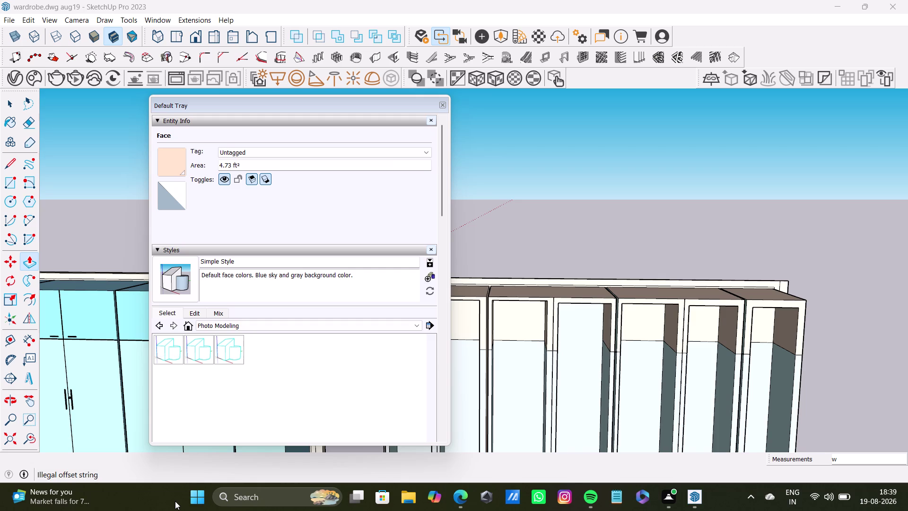
Clear the current face selection so Entity Info shows No Selection.
key(q)
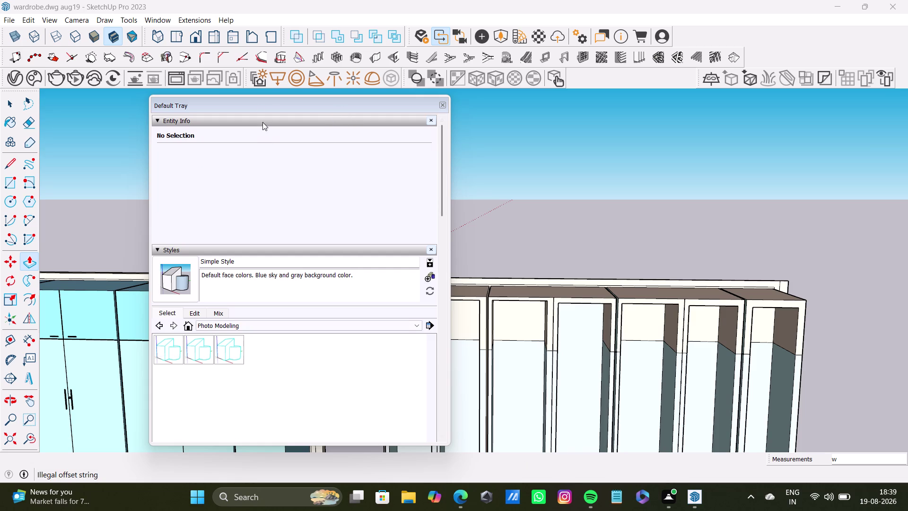
drag(282, 105, 459, 389)
scroll(down, 3)
middle_drag(392, 309, 427, 373)
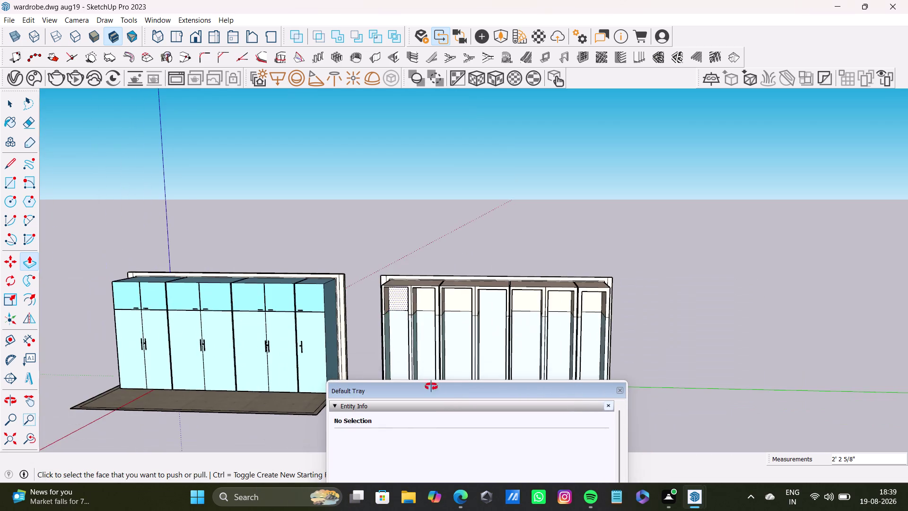
middle_drag(426, 373, 434, 392)
middle_drag(452, 315, 296, 305)
scroll(up, 3)
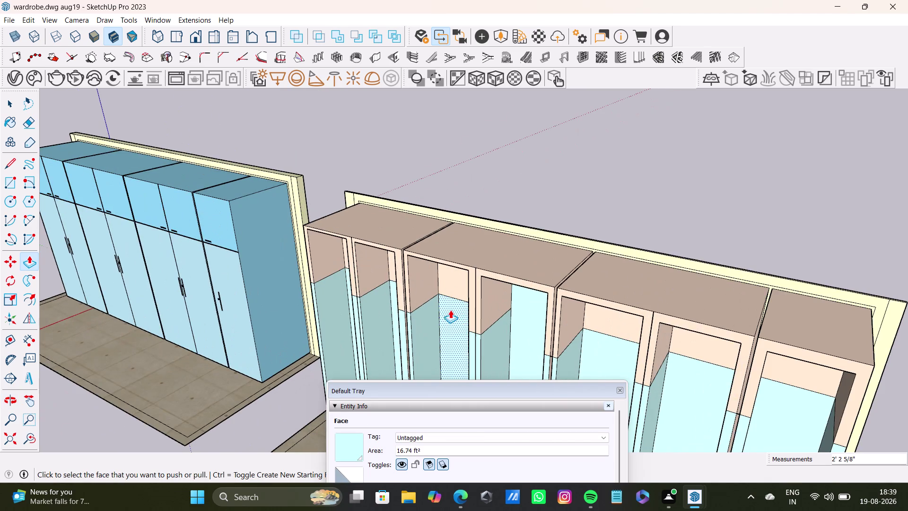
middle_drag(450, 310, 452, 230)
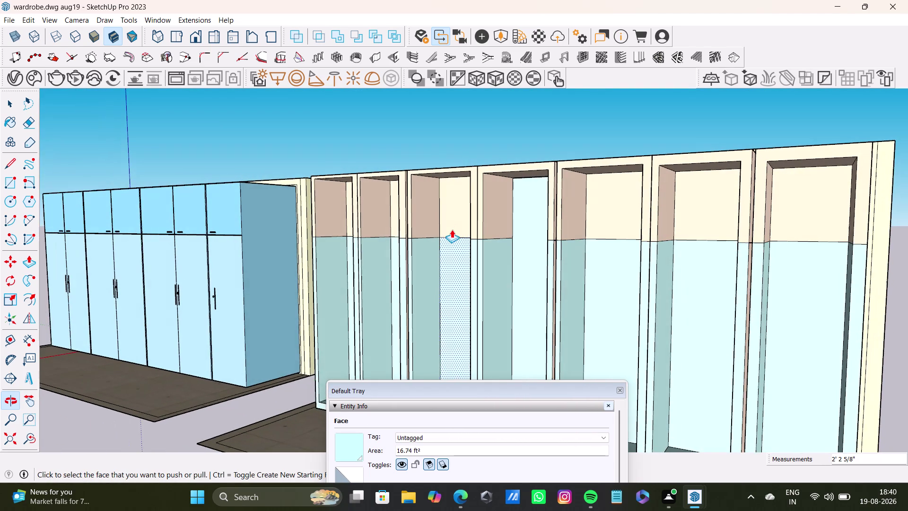
middle_drag(443, 255, 509, 323)
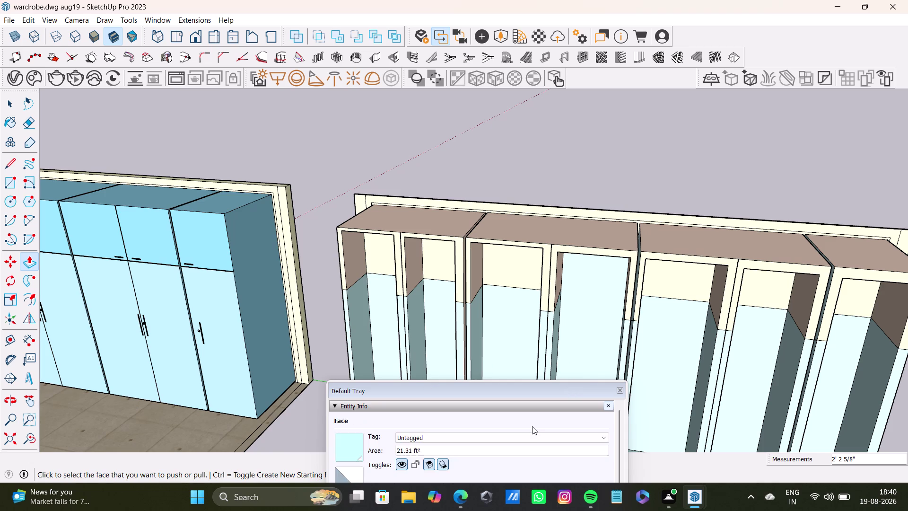
key(space)
Close the Default Tray and orbit out to view both cabinet units.
drag(575, 393, 539, 117)
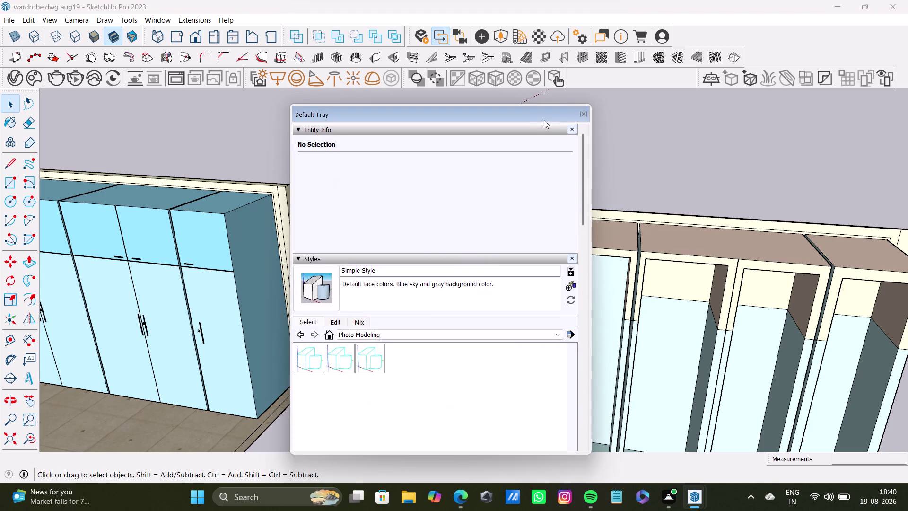
click(587, 114)
scroll(down, 3)
middle_drag(442, 355, 464, 351)
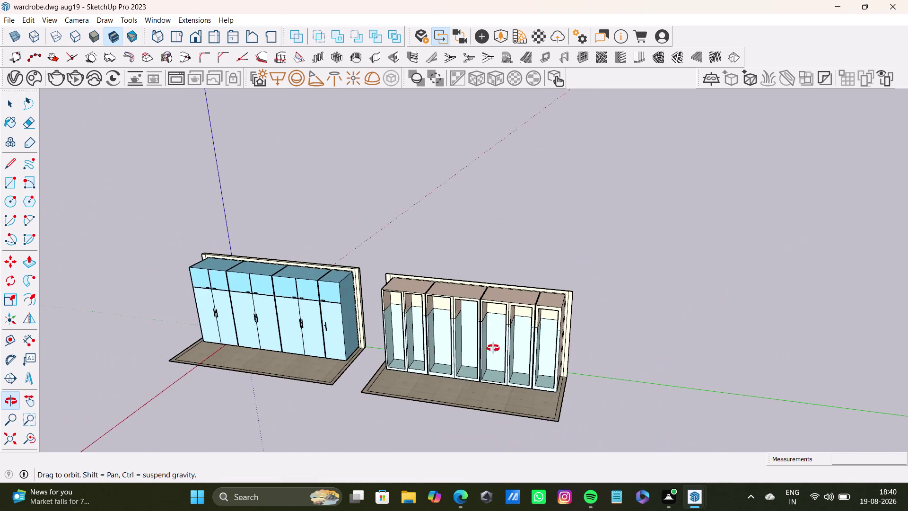
middle_drag(464, 351, 449, 422)
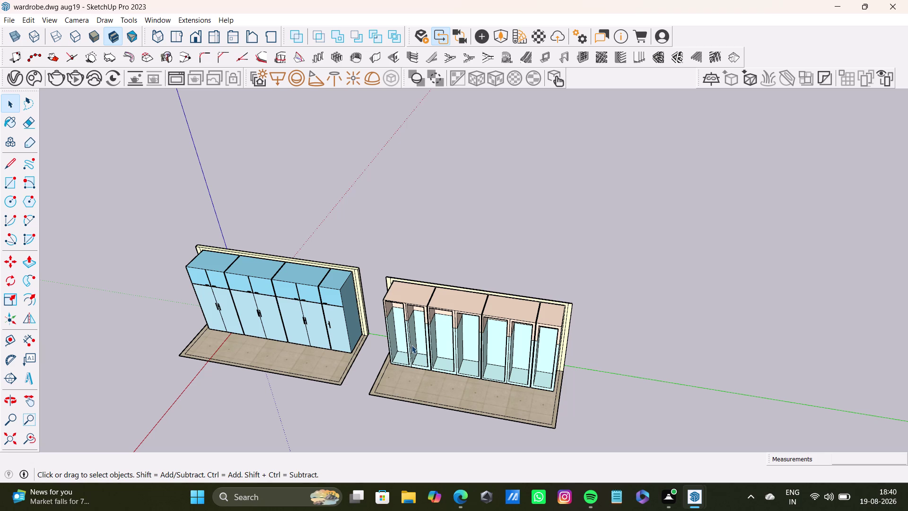
scroll(up, 3)
scroll(up, 3)
Inspect the open shelves from front-level and side views.
middle_drag(435, 347, 477, 241)
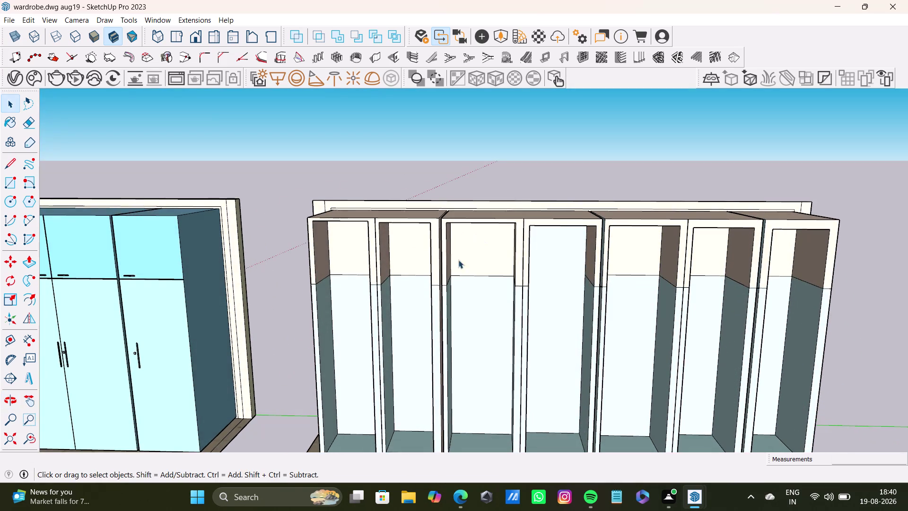
middle_drag(462, 307, 466, 224)
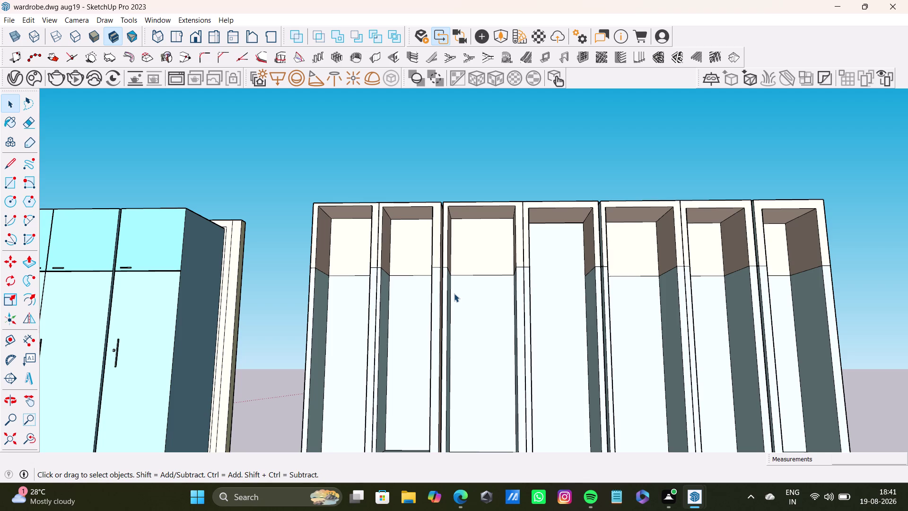
scroll(down, 3)
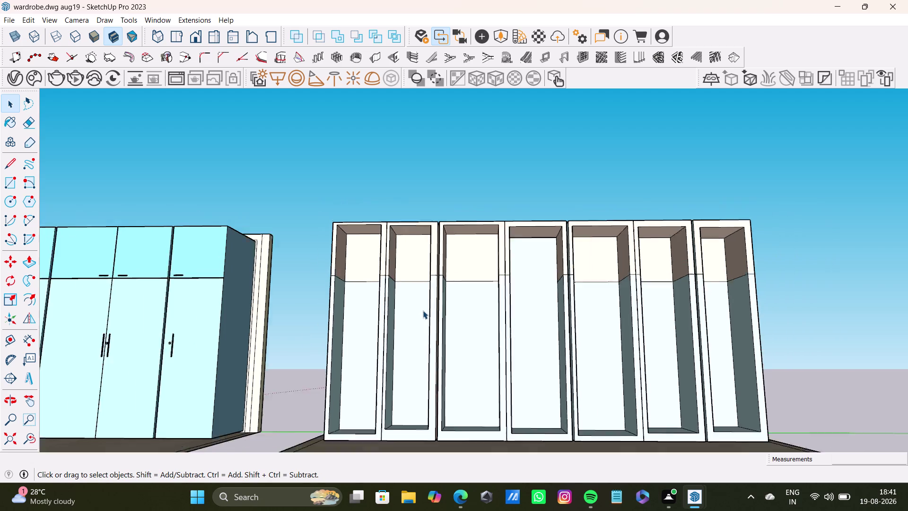
scroll(down, 3)
middle_drag(423, 310, 388, 429)
scroll(up, 3)
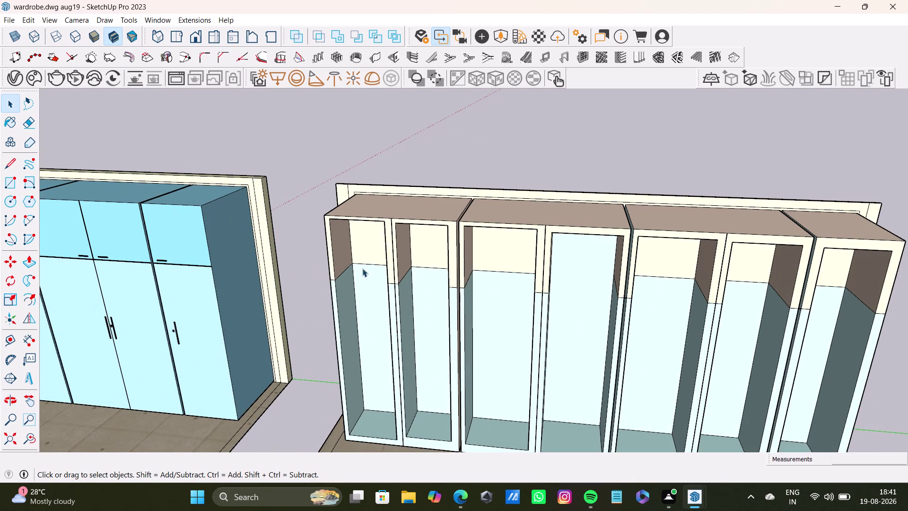
middle_drag(406, 302, 396, 233)
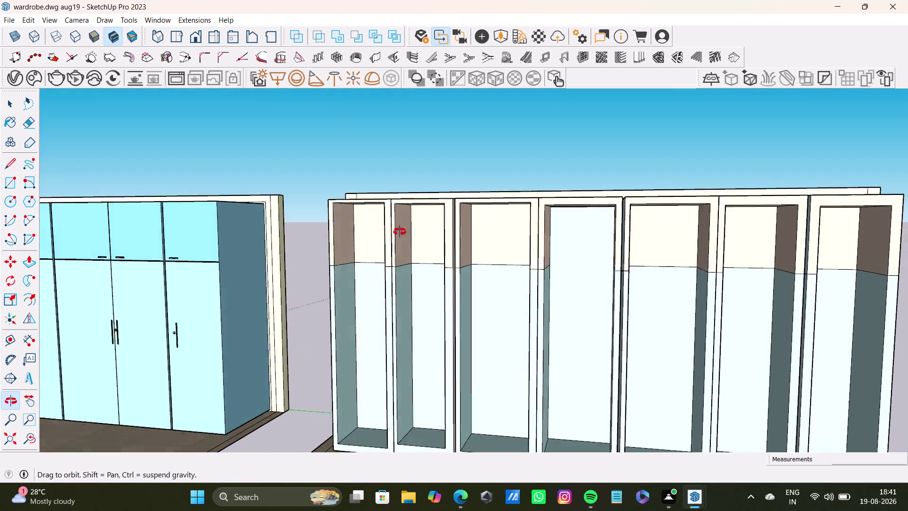
middle_drag(396, 233, 421, 233)
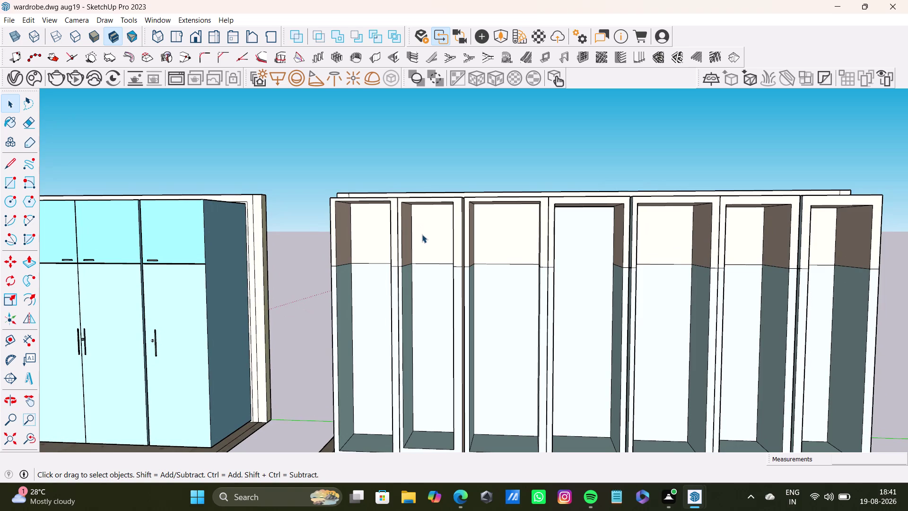
scroll(down, 3)
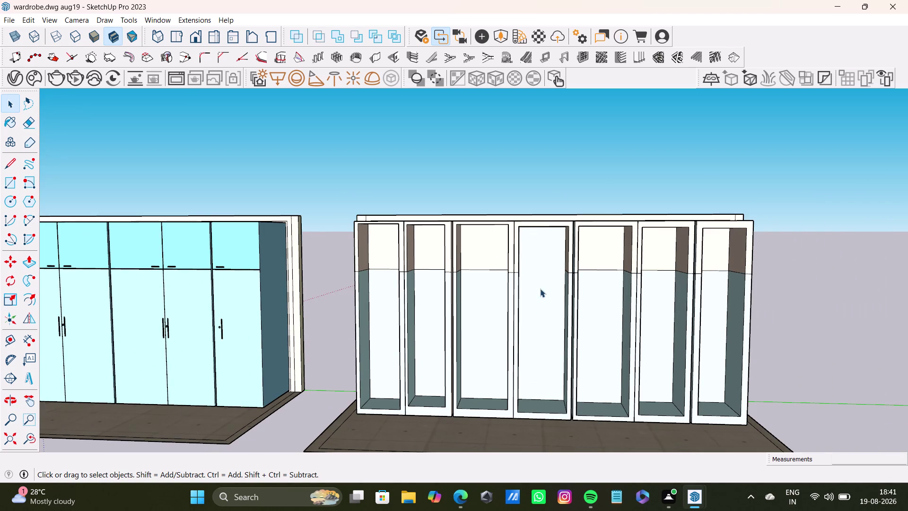
Orbit to an angled view of both units and switch to painting materials.
middle_drag(542, 288, 583, 365)
scroll(down, 3)
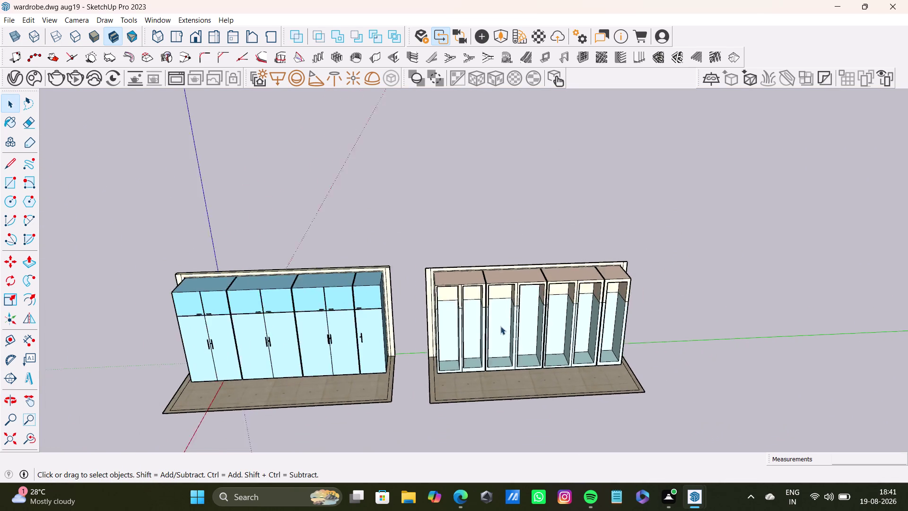
scroll(up, 3)
middle_drag(473, 306, 424, 322)
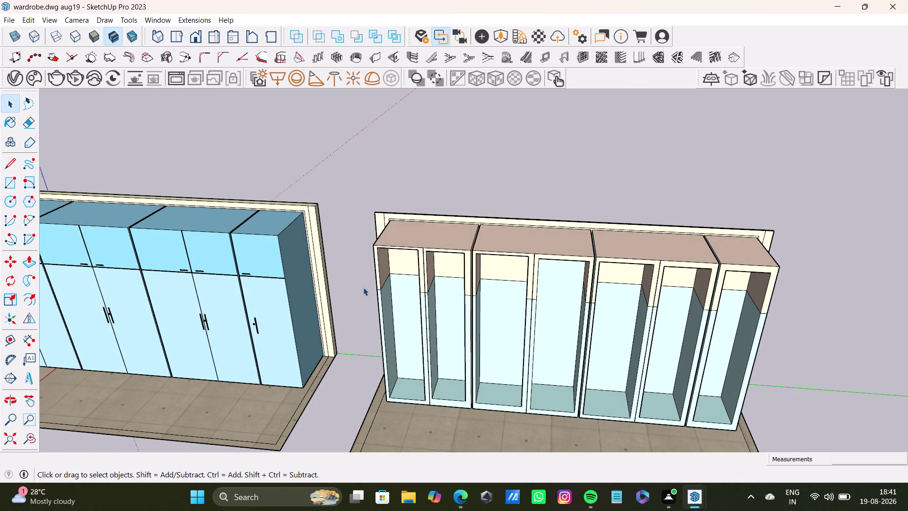
click(12, 122)
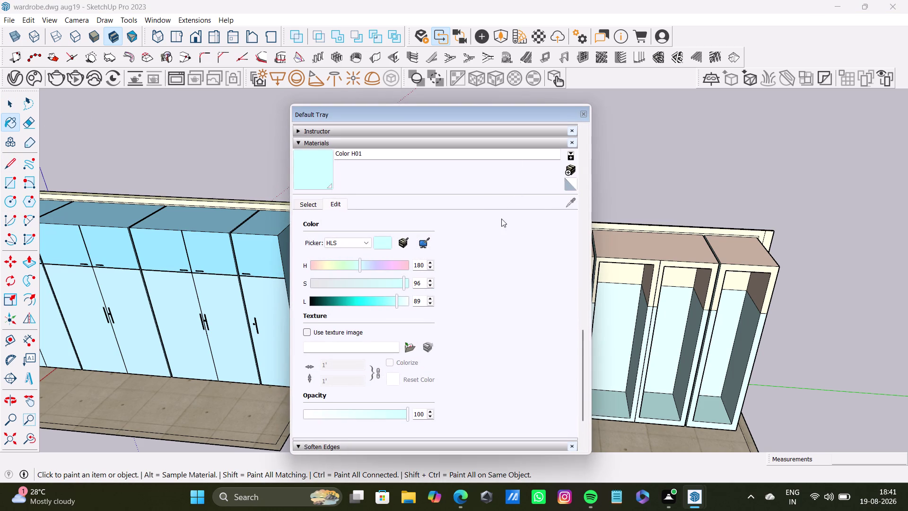
Zoom around the model, then close the Materials and settings tray.
scroll(down, 3)
scroll(down, 3)
scroll(up, 3)
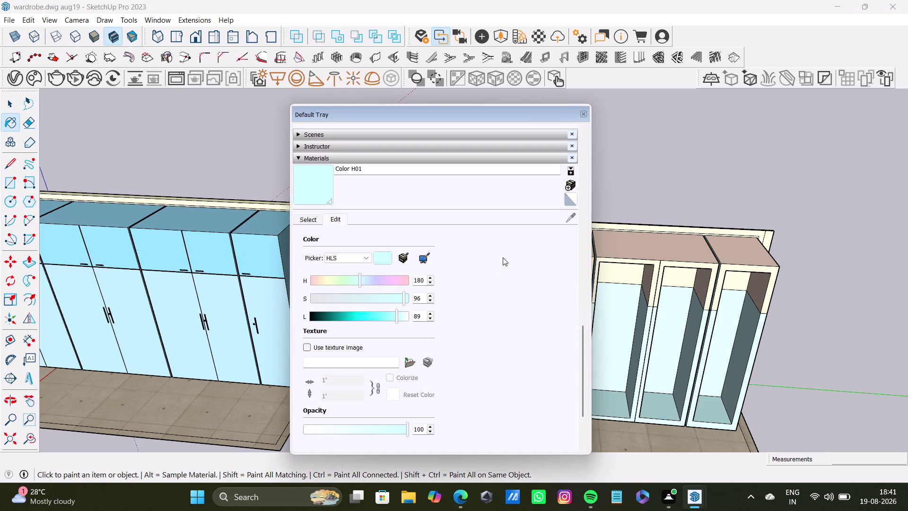
scroll(up, 3)
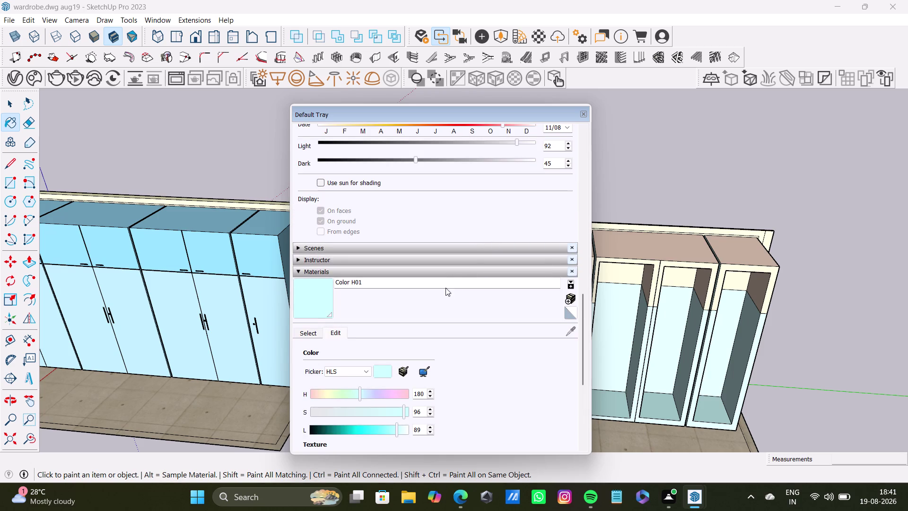
click(458, 271)
scroll(down, 3)
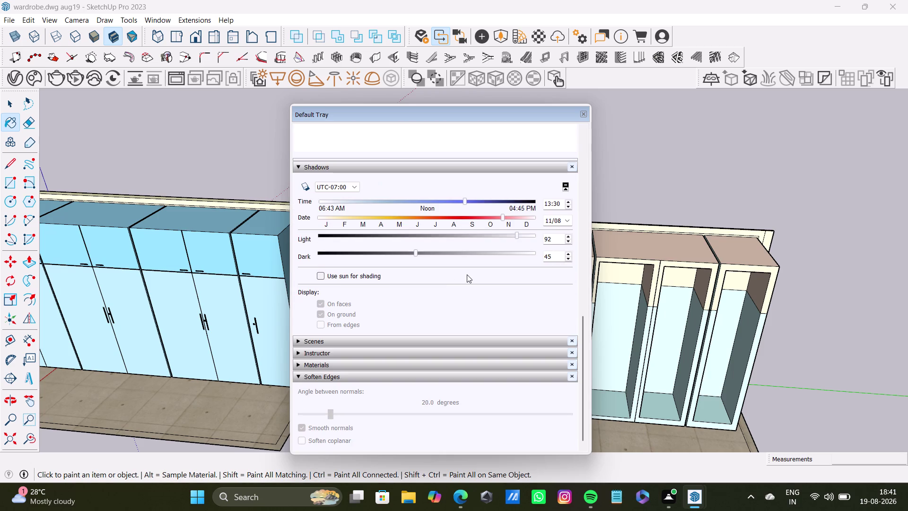
scroll(up, 3)
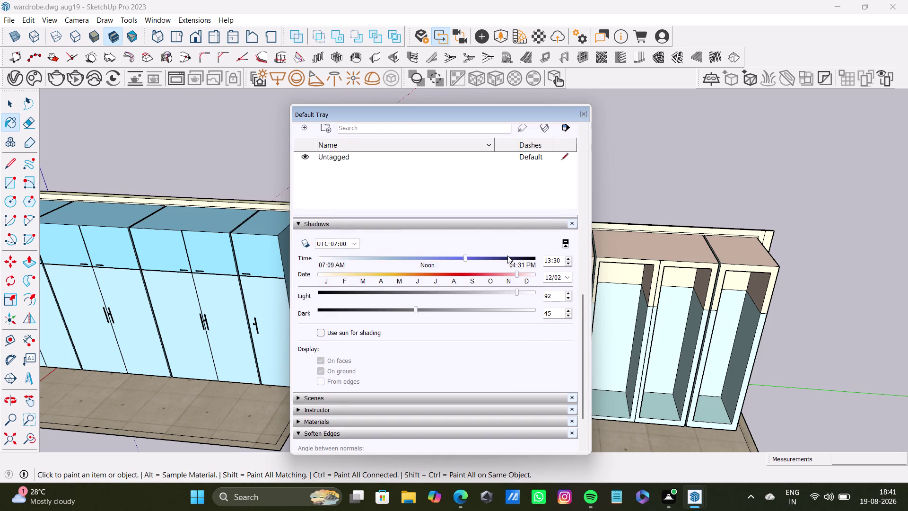
scroll(down, 3)
scroll(up, 3)
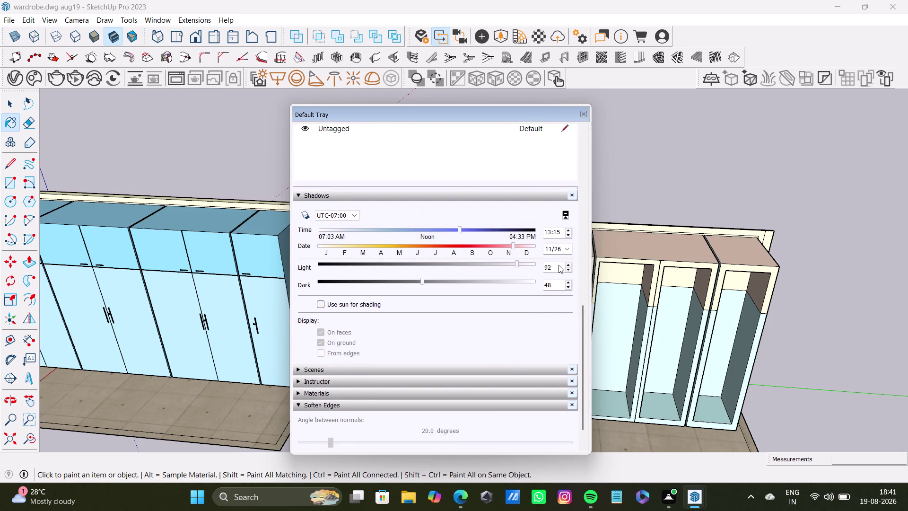
scroll(up, 3)
drag(584, 315, 586, 201)
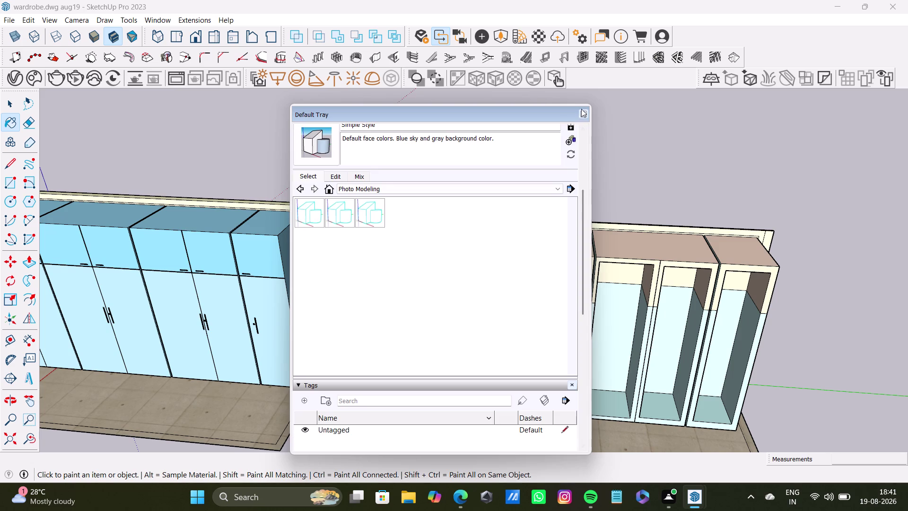
click(585, 114)
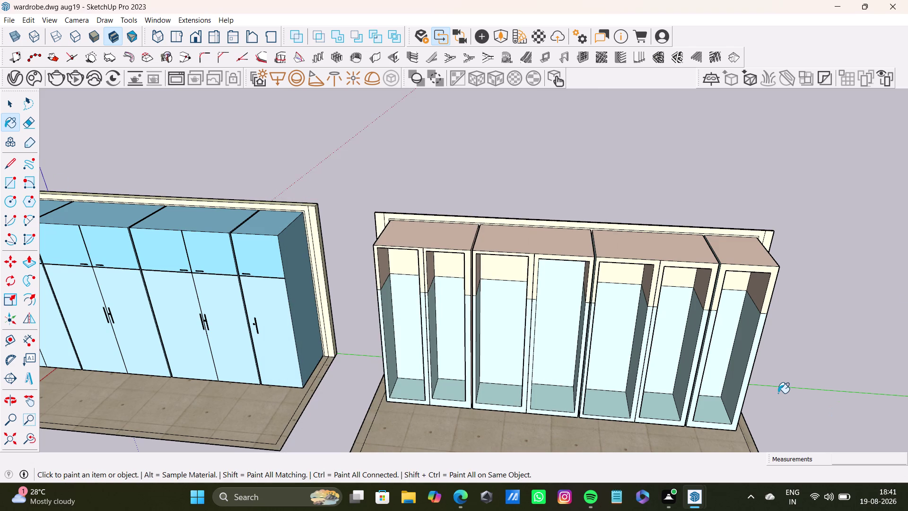
Reopen Materials and pick the 0096_SkyBlue swatch from the Colors library.
click(7, 124)
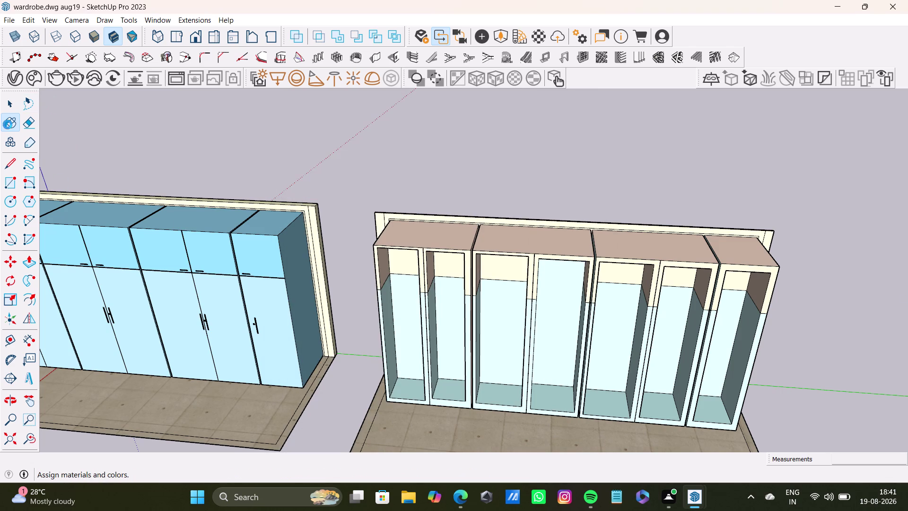
scroll(down, 3)
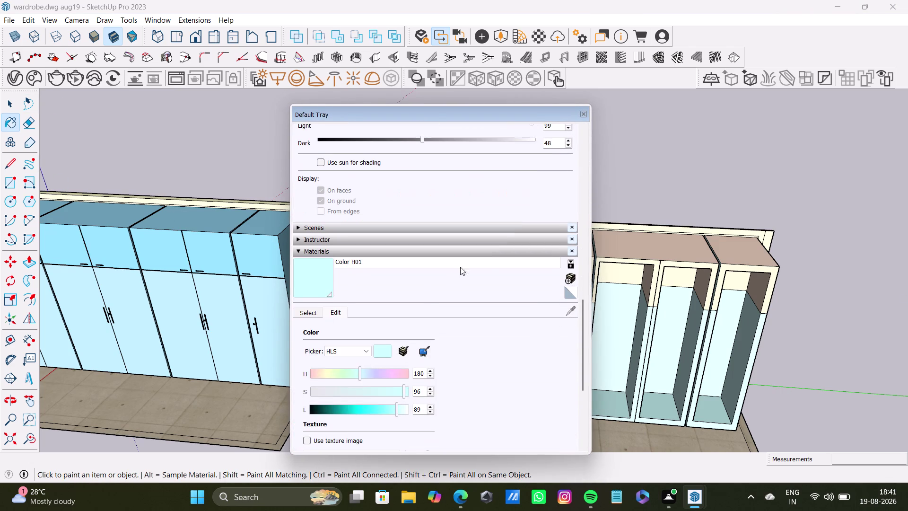
click(542, 264)
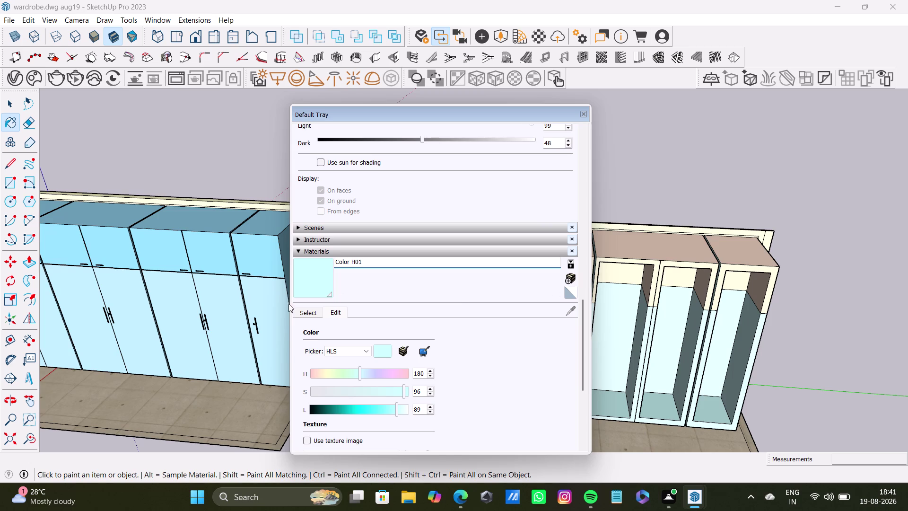
click(311, 316)
click(570, 315)
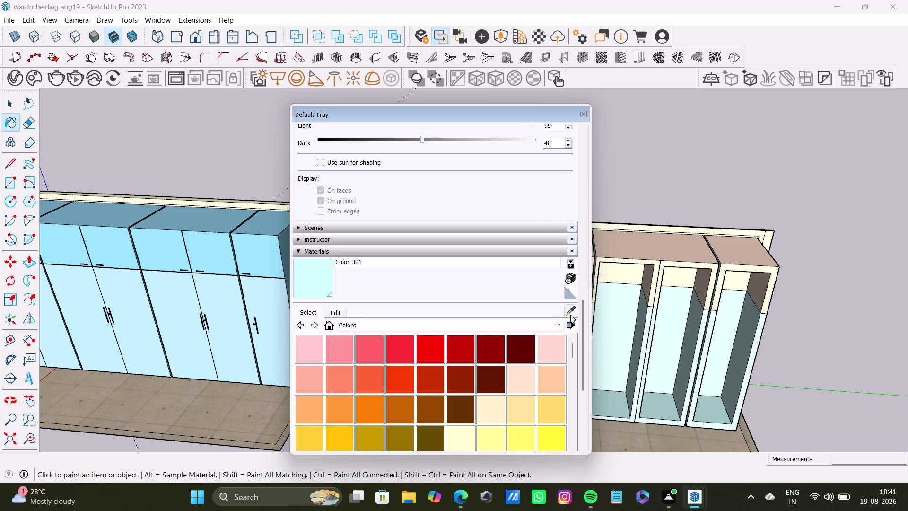
click(260, 241)
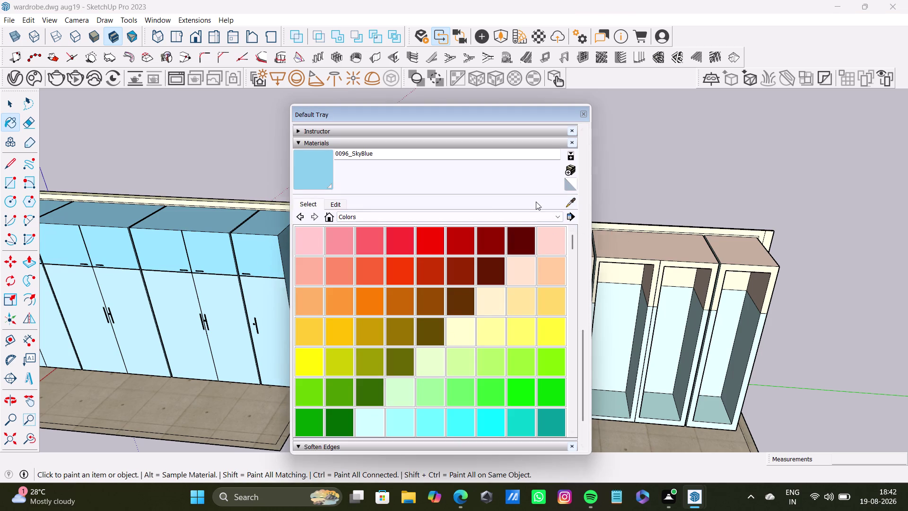
Paint the first shelf-unit faces and an inner face 0096_SkyBlue.
key(space)
click(317, 171)
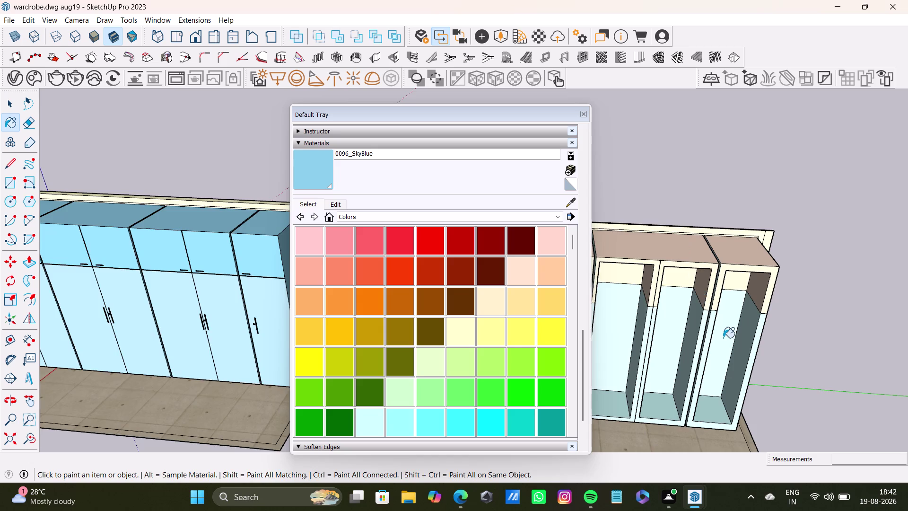
scroll(down, 3)
middle_drag(690, 302, 644, 267)
click(667, 265)
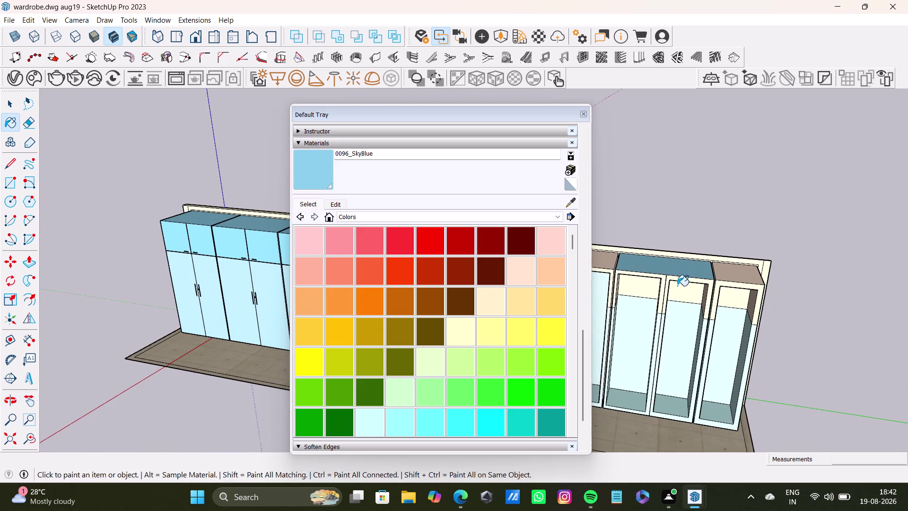
click(679, 287)
middle_drag(696, 281, 709, 209)
scroll(up, 3)
middle_drag(651, 255, 717, 362)
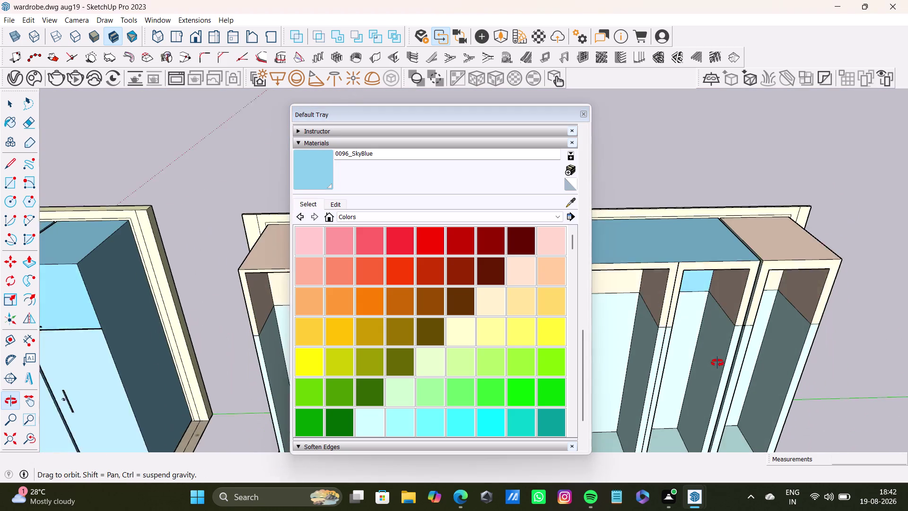
middle_drag(718, 363, 712, 359)
scroll(up, 3)
click(756, 273)
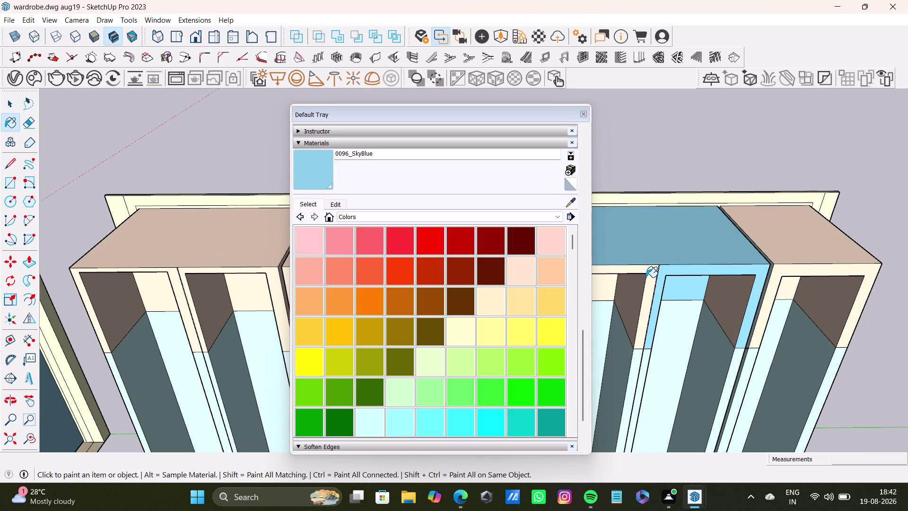
click(646, 277)
click(652, 290)
click(637, 294)
Paint the tan unit tops and adjacent tan faces sky blue.
scroll(down, 3)
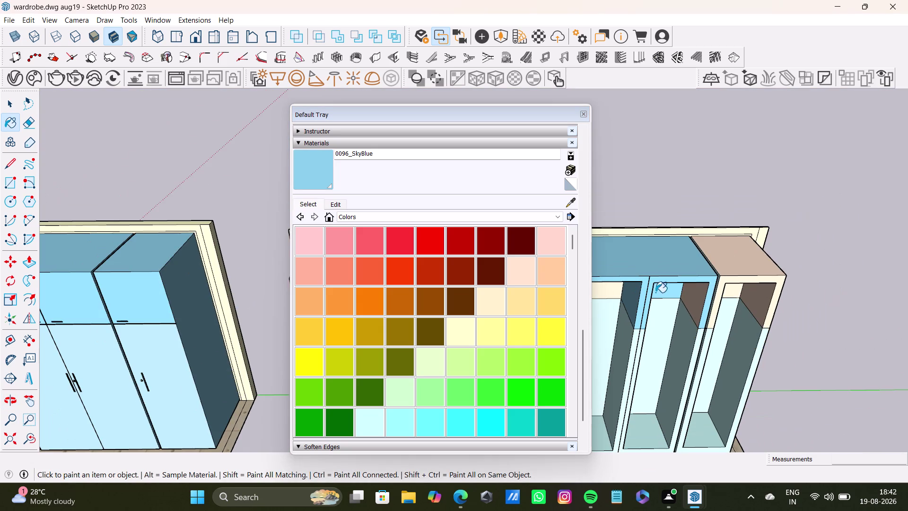
click(702, 301)
click(723, 260)
click(757, 299)
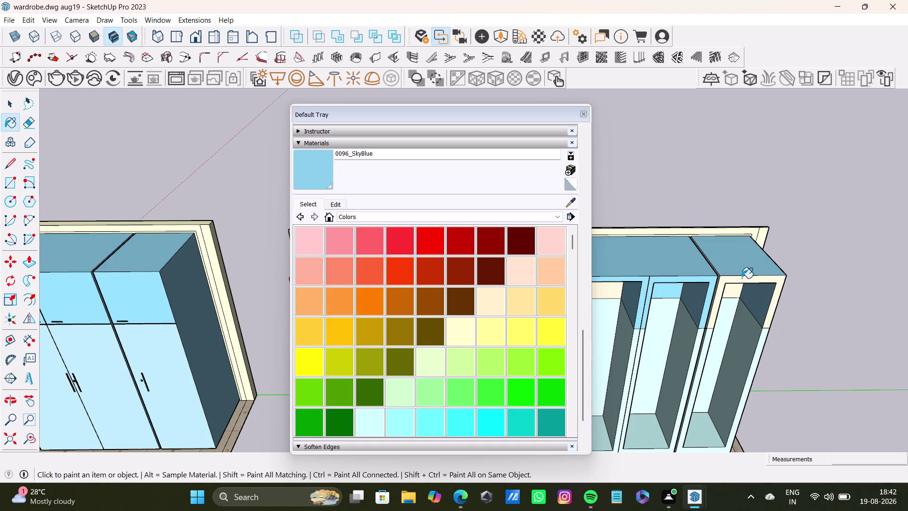
click(744, 280)
click(730, 293)
Paint the tan back panels of the shelf compartments sky blue.
middle_drag(740, 304, 562, 182)
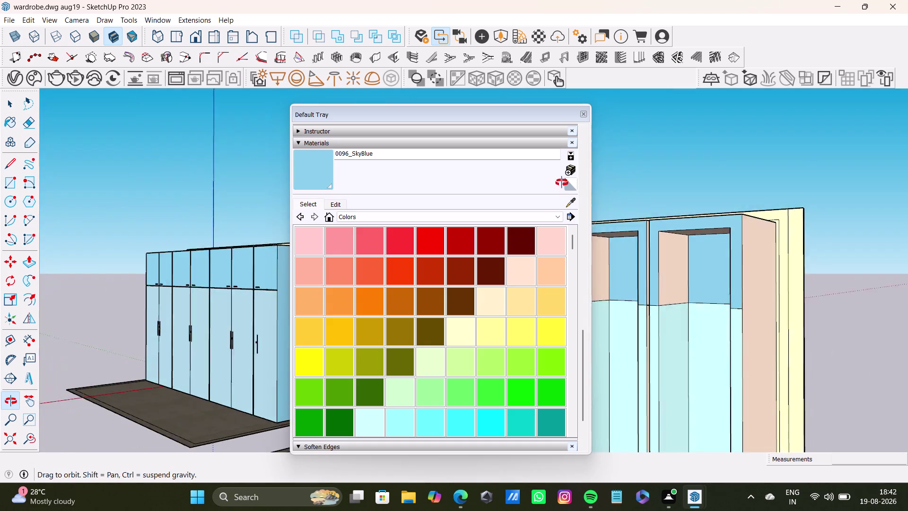
middle_drag(562, 182, 562, 193)
click(661, 277)
click(745, 283)
scroll(down, 3)
middle_drag(669, 316, 825, 315)
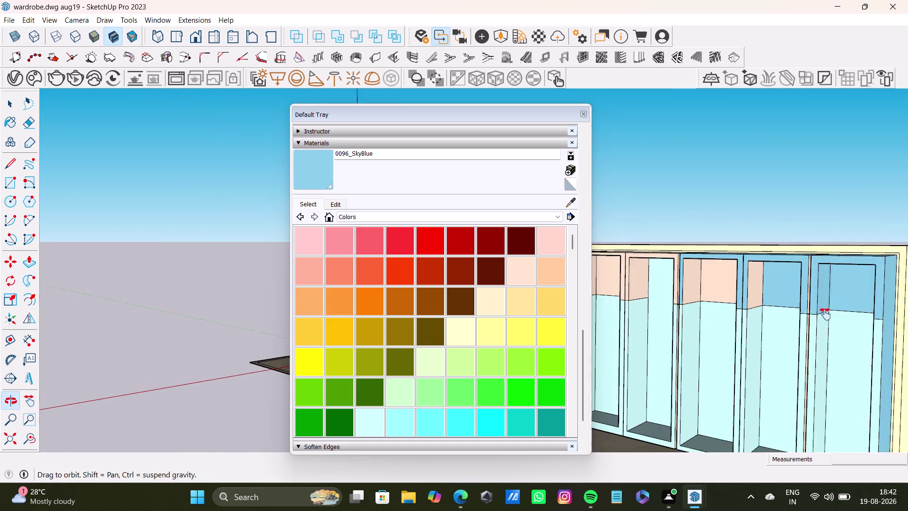
middle_drag(825, 315, 825, 314)
scroll(up, 3)
click(767, 283)
scroll(up, 3)
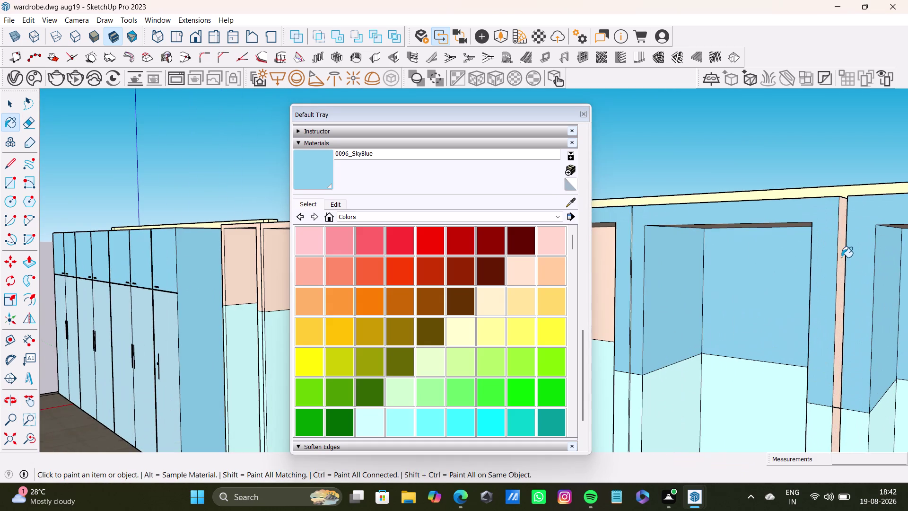
click(842, 258)
scroll(down, 3)
middle_drag(646, 316, 753, 311)
scroll(up, 3)
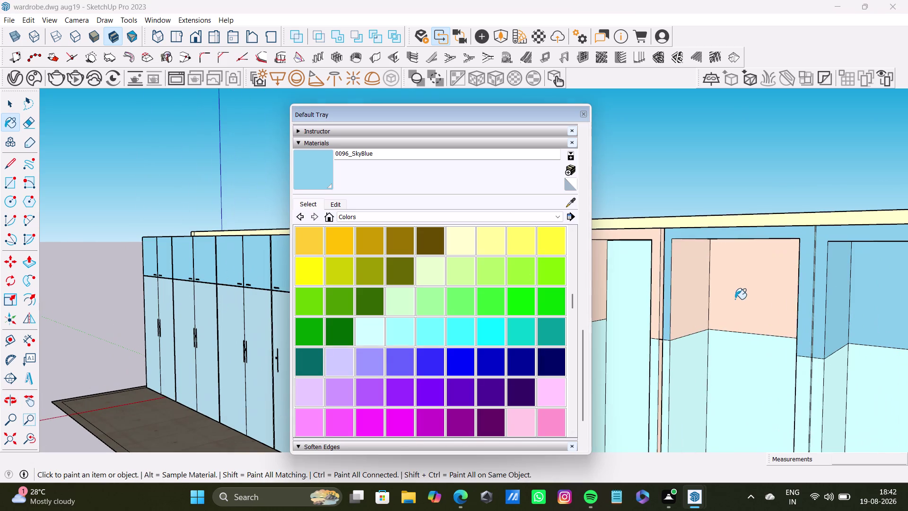
click(745, 294)
click(699, 284)
Paint the inner side faces, including a brown one, sky blue.
middle_drag(664, 312, 797, 377)
scroll(up, 3)
middle_drag(696, 296, 870, 322)
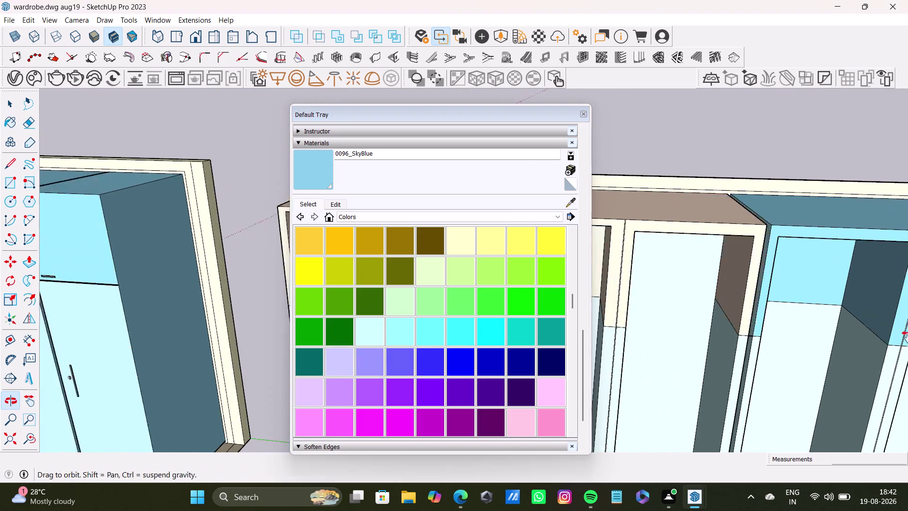
middle_drag(870, 323, 907, 338)
click(834, 248)
click(750, 278)
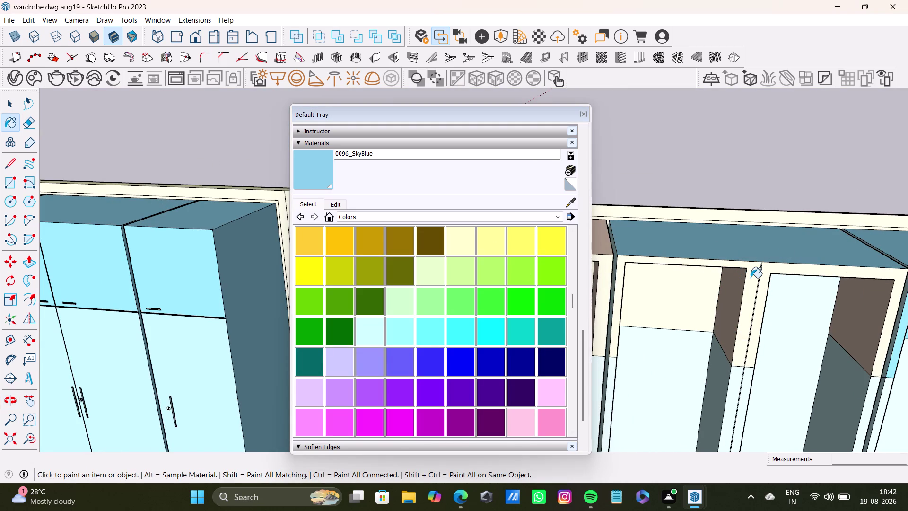
click(769, 275)
click(709, 307)
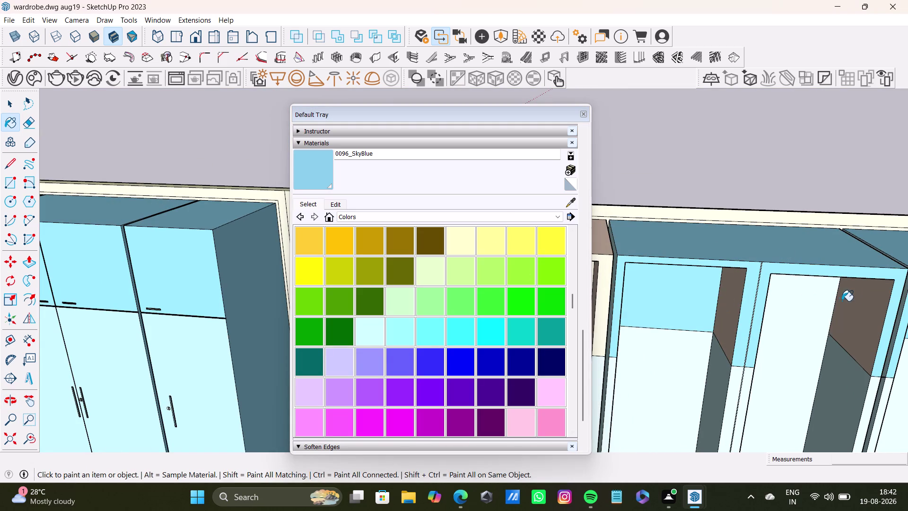
click(855, 303)
Paint all remaining matching faces of the open-shelf units sky blue.
scroll(down, 3)
middle_drag(816, 317, 706, 271)
scroll(down, 3)
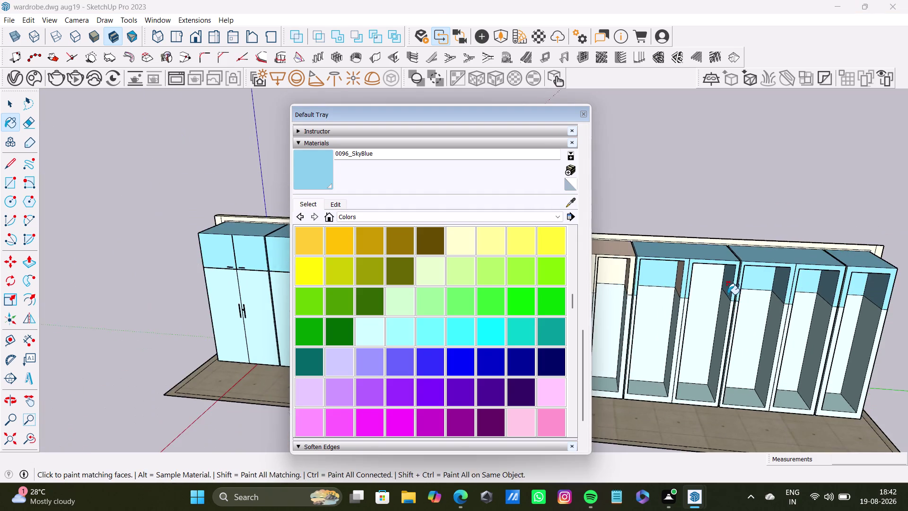
middle_drag(728, 294, 780, 285)
scroll(up, 3)
middle_drag(675, 271, 738, 271)
click(739, 266)
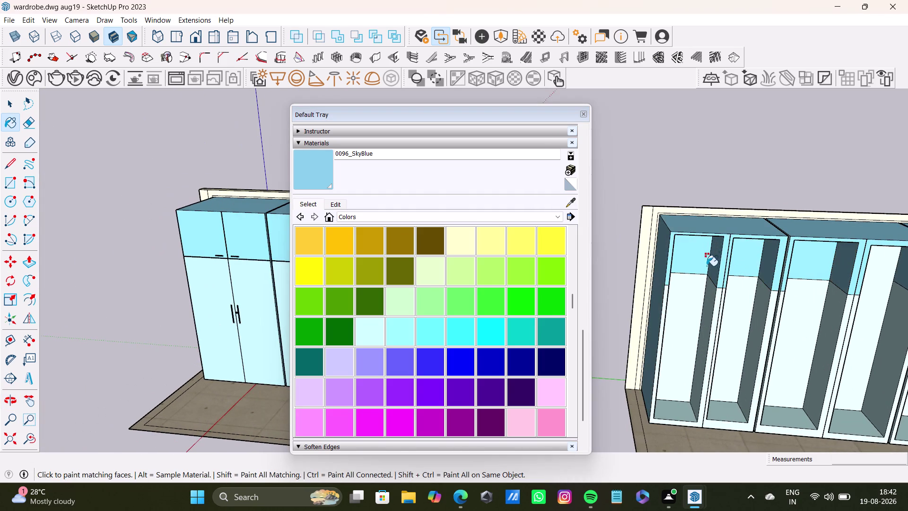
Orbit around the layout to check the painted units, then return to Select.
scroll(down, 3)
middle_drag(827, 302, 694, 299)
scroll(up, 3)
middle_drag(661, 260, 678, 182)
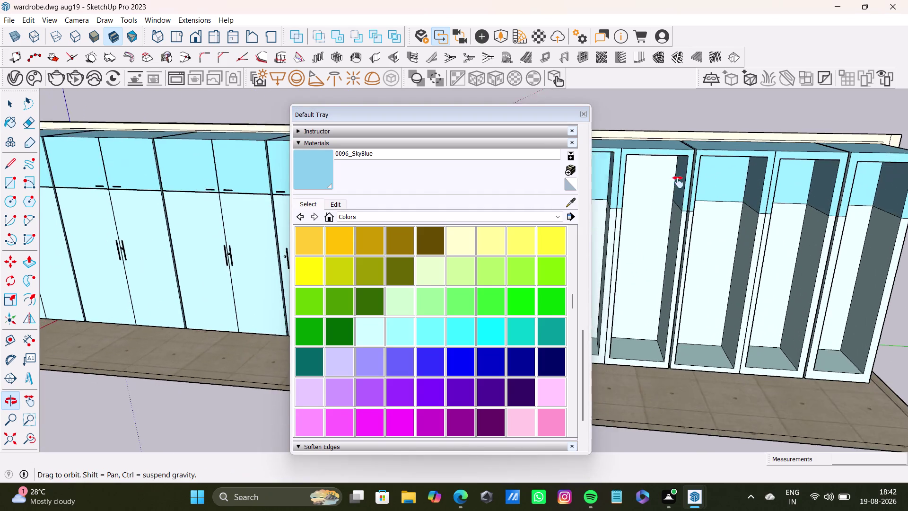
middle_drag(679, 182, 644, 88)
middle_drag(663, 145, 681, 203)
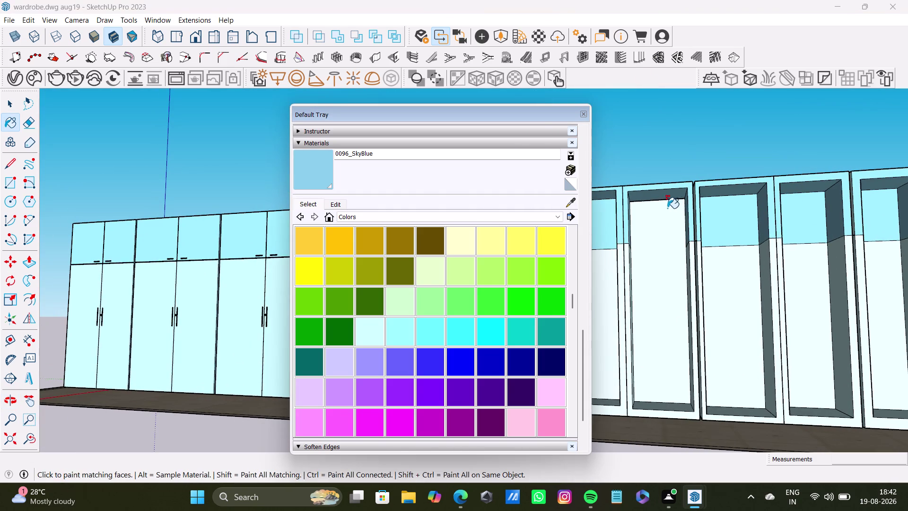
drag(530, 118, 584, 469)
scroll(down, 3)
middle_drag(575, 329, 662, 373)
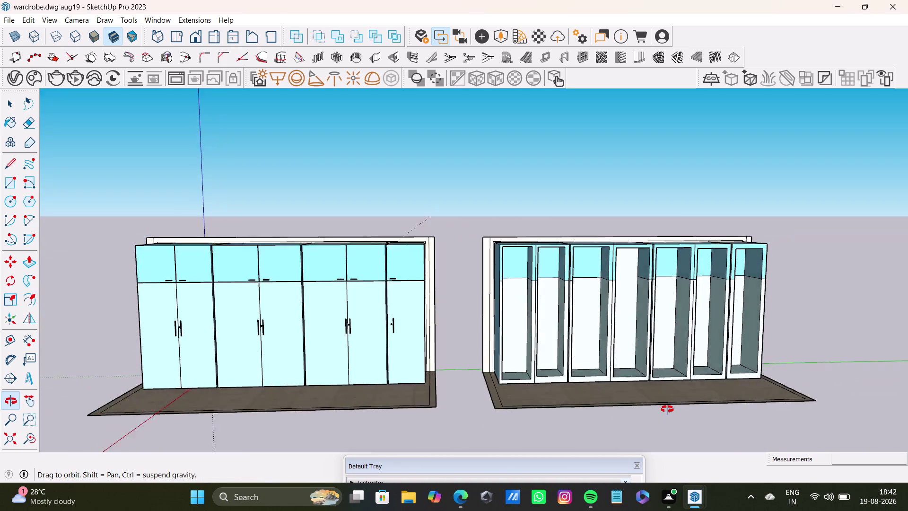
middle_drag(662, 372, 669, 448)
scroll(up, 3)
key(space)
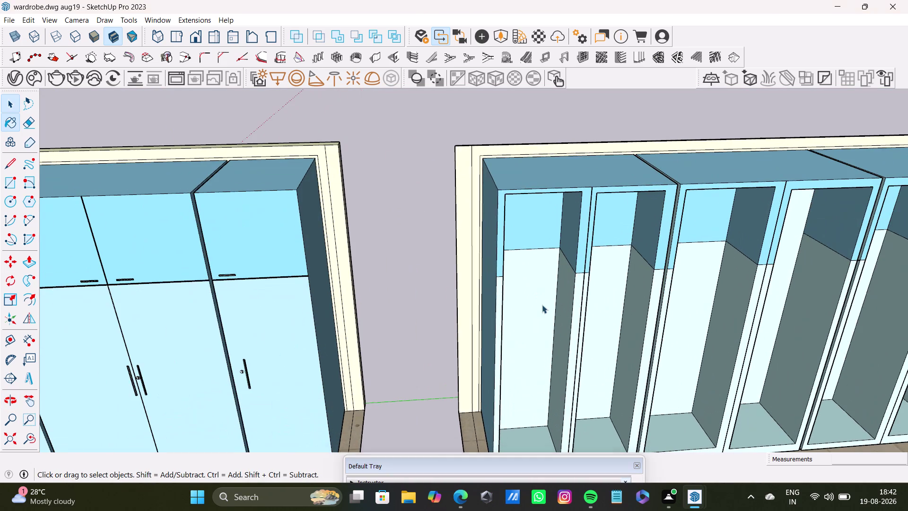
Push/pull the partition panel's face, orbiting in to see inside the open-shelf unit.
key(p)
middle_drag(619, 307, 603, 302)
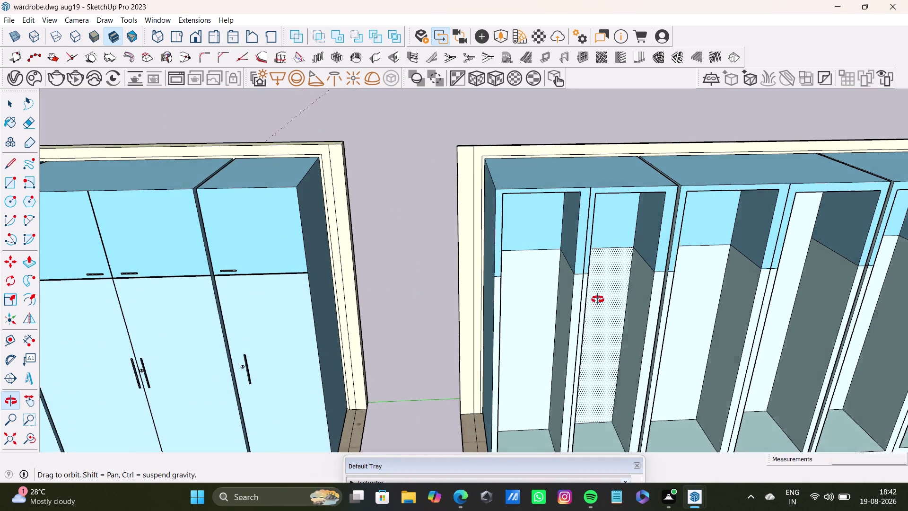
middle_drag(603, 301, 494, 278)
drag(563, 271, 554, 268)
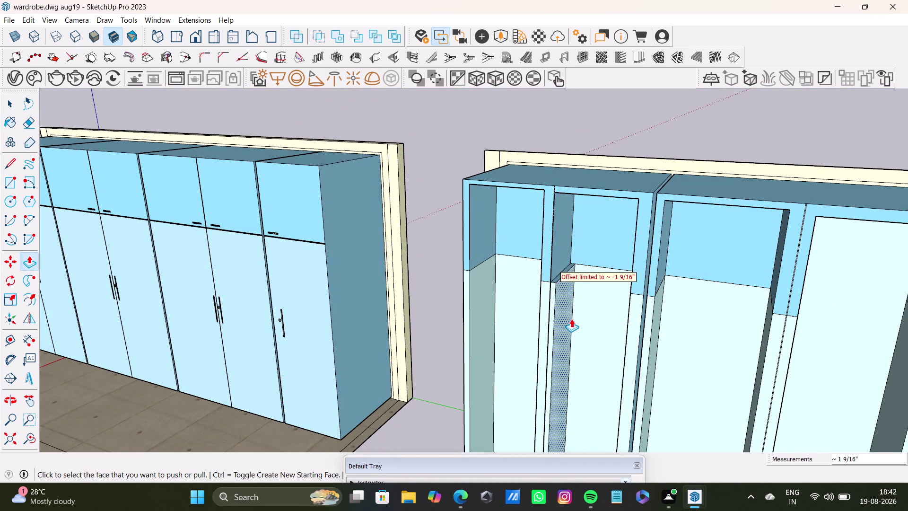
drag(571, 319, 533, 313)
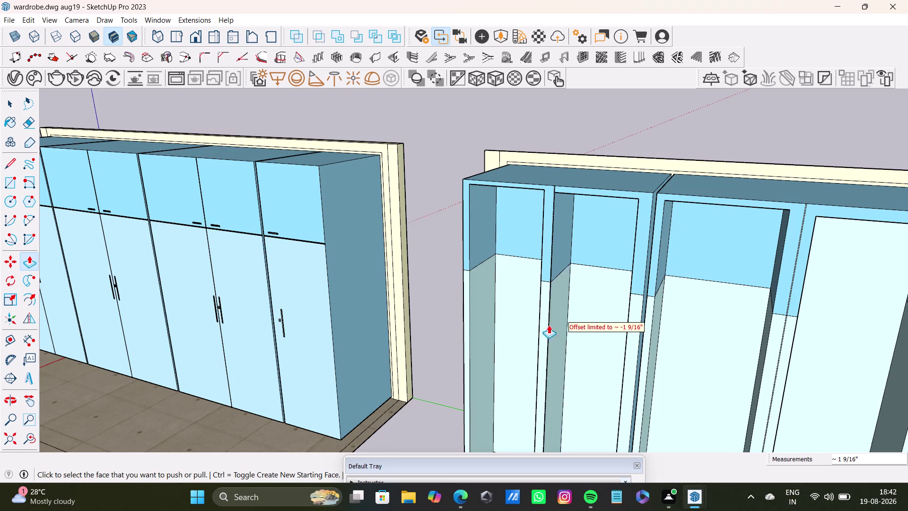
middle_drag(550, 325, 637, 353)
scroll(down, 3)
middle_drag(633, 321, 583, 299)
scroll(up, 3)
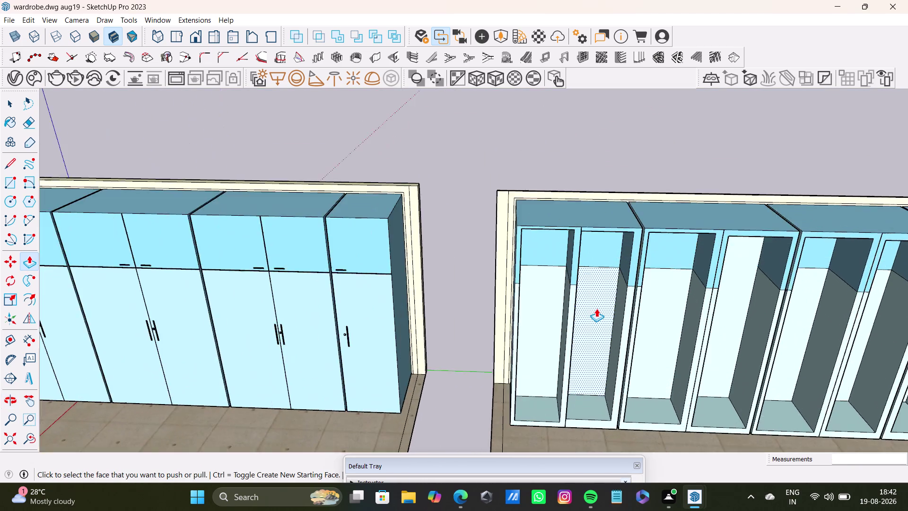
scroll(up, 3)
middle_drag(594, 258, 583, 215)
middle_drag(583, 215, 587, 244)
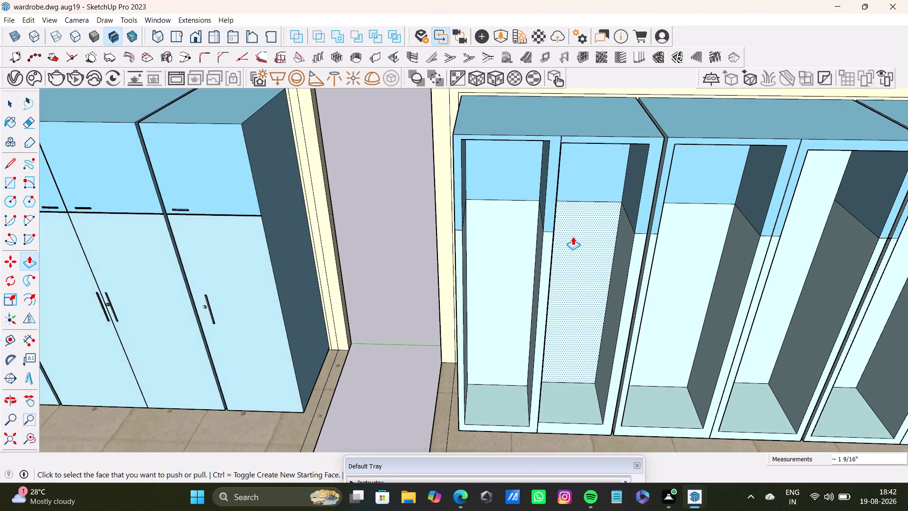
middle_drag(573, 237, 453, 187)
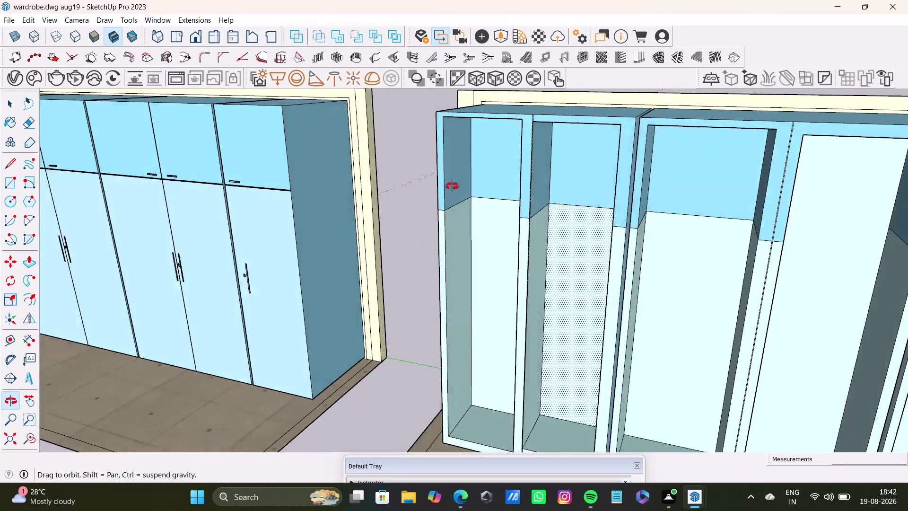
middle_drag(454, 187, 452, 186)
Extend the partition panel upward until it meets the unit's top panel.
drag(522, 248, 494, 244)
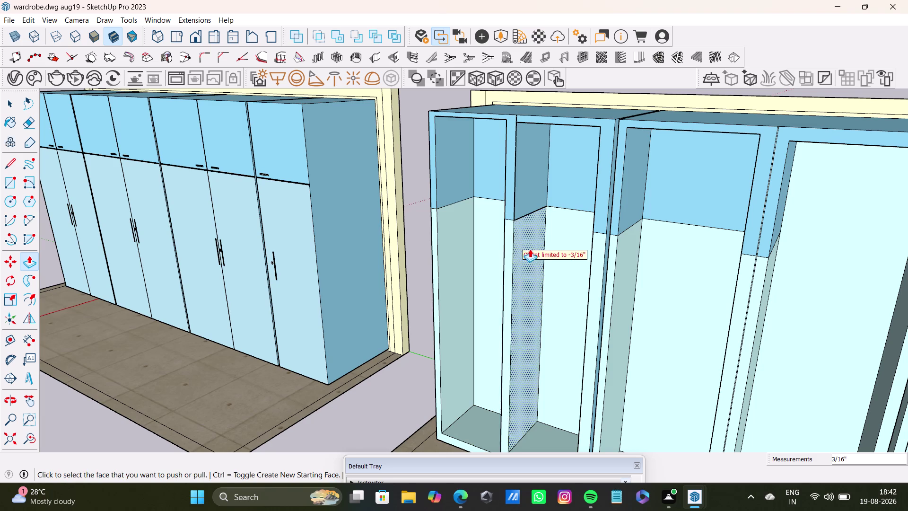
drag(530, 249, 500, 249)
drag(538, 192, 465, 181)
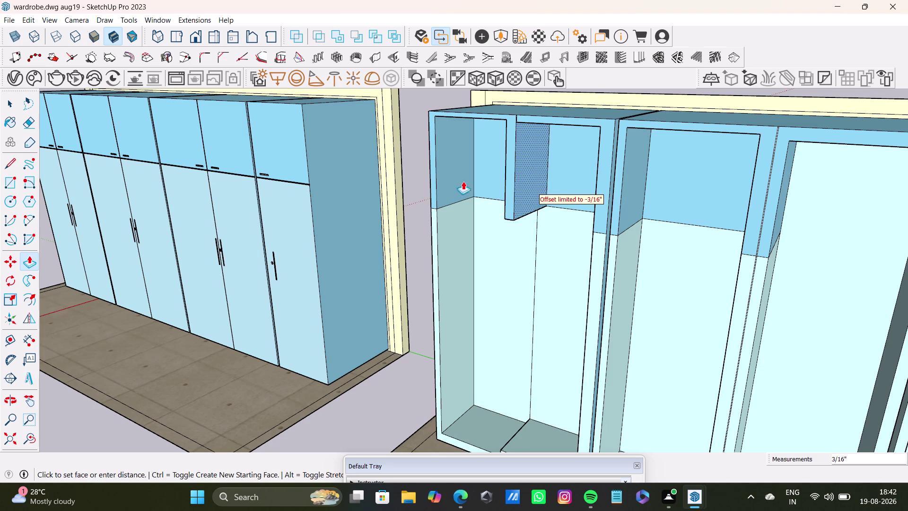
drag(524, 187, 489, 182)
middle_drag(530, 219, 624, 234)
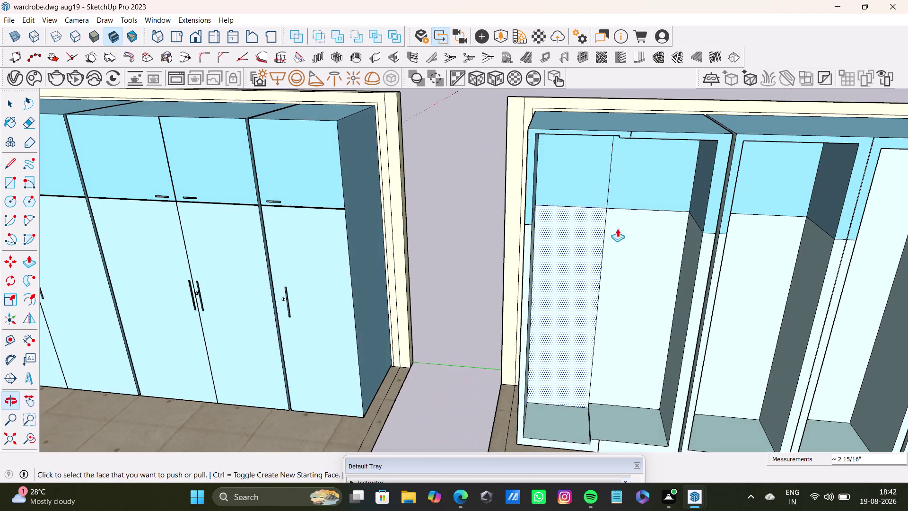
middle_drag(593, 198, 537, 311)
middle_drag(539, 307, 550, 199)
scroll(down, 3)
scroll(up, 3)
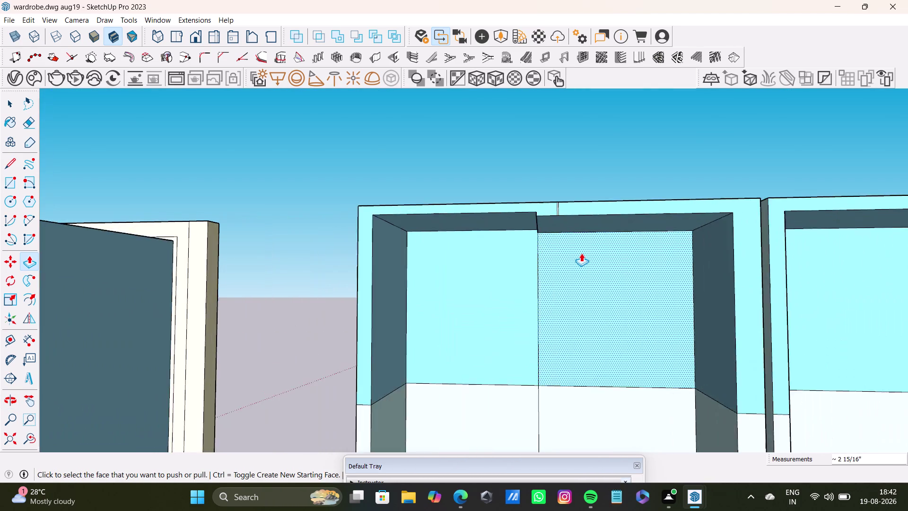
scroll(up, 3)
middle_drag(574, 221, 614, 175)
drag(575, 197, 544, 189)
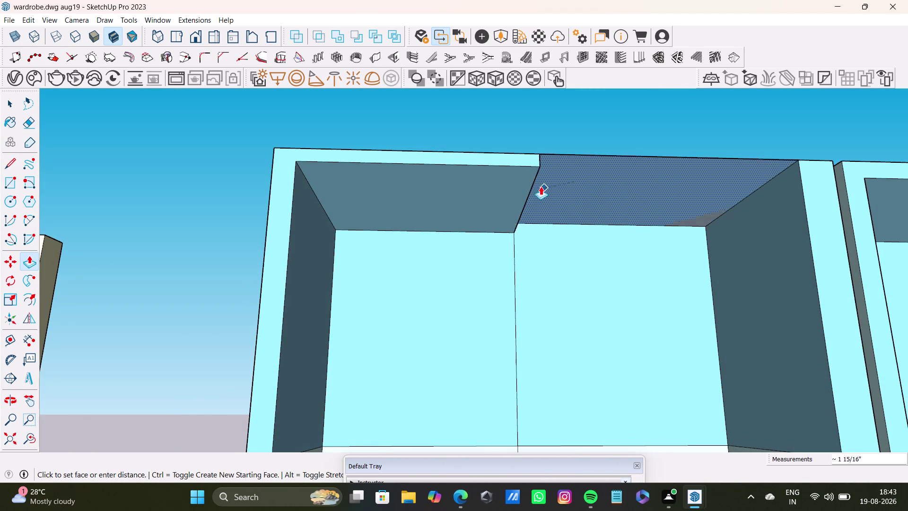
drag(544, 188, 526, 181)
scroll(up, 3)
Extend the partition panel downward to reach the unit's base.
middle_drag(600, 201, 589, 292)
scroll(up, 3)
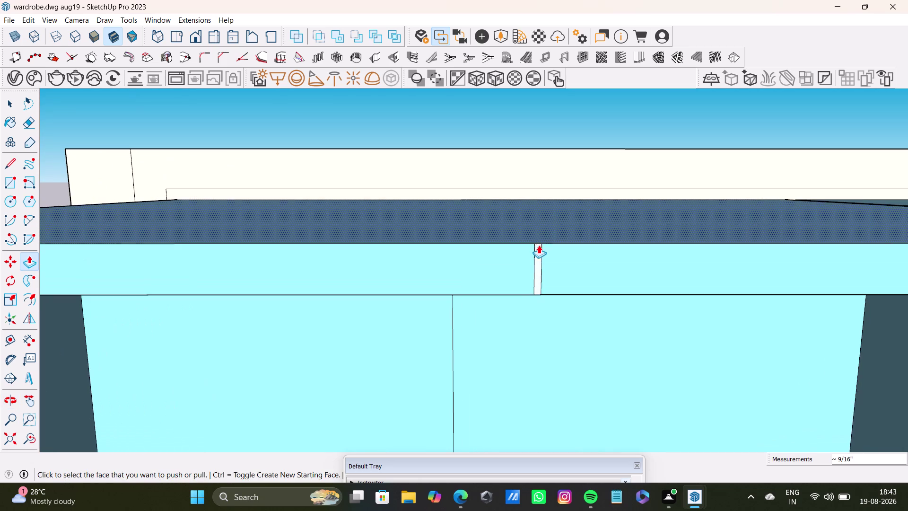
scroll(down, 3)
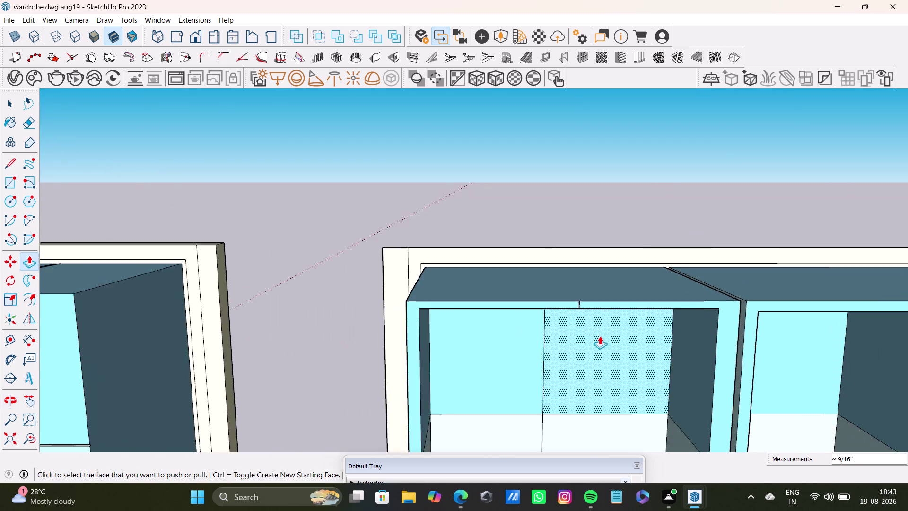
middle_drag(600, 337, 565, 171)
scroll(down, 3)
middle_drag(567, 278, 566, 182)
middle_drag(578, 267, 567, 336)
middle_drag(576, 309, 563, 376)
drag(578, 300, 577, 318)
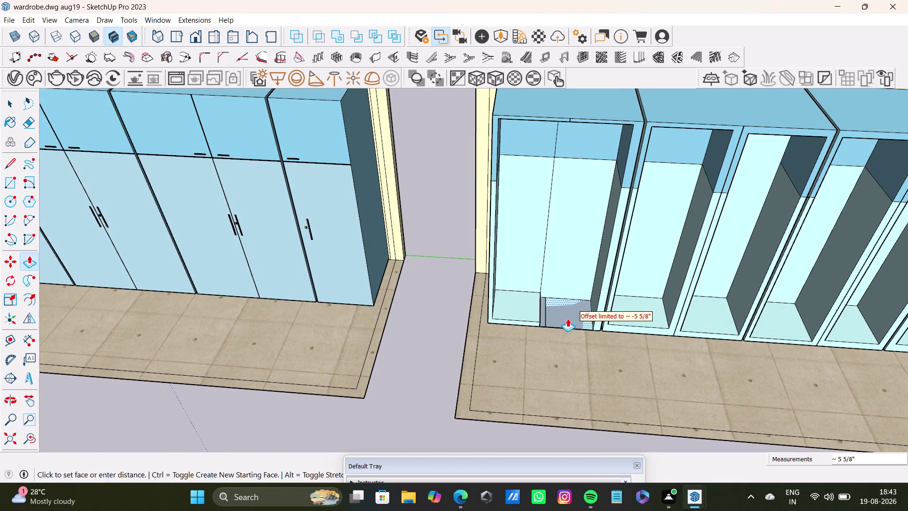
drag(578, 318, 536, 315)
scroll(up, 3)
key(space)
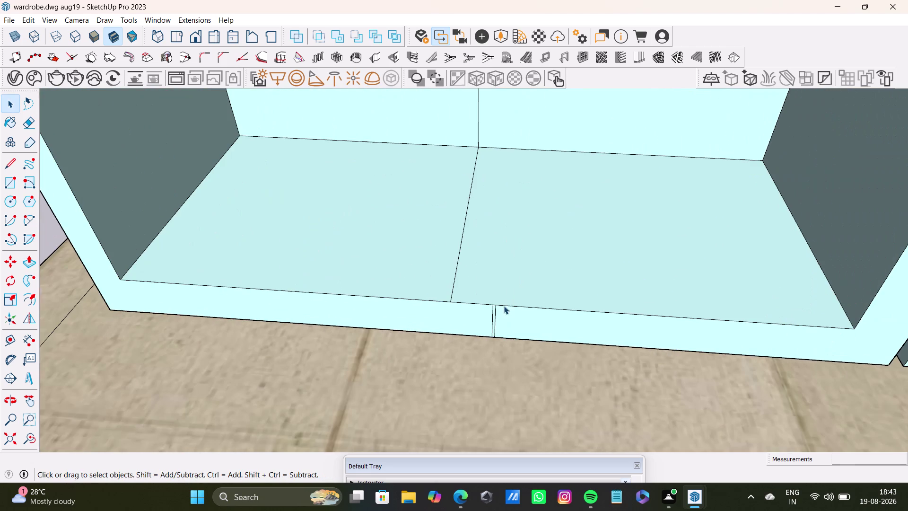
click(495, 315)
key(Delete)
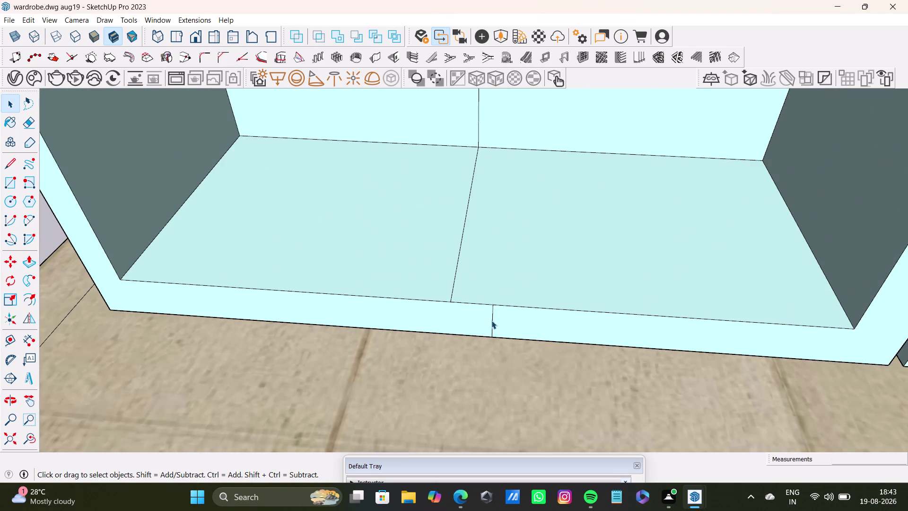
click(492, 321)
key(Delete)
click(456, 284)
key(Delete)
click(479, 129)
key(Delete)
scroll(down, 3)
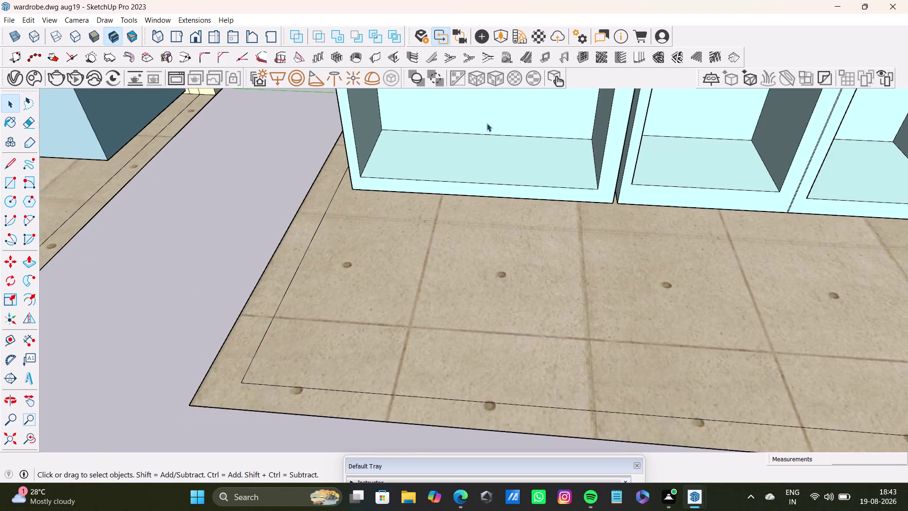
scroll(down, 3)
scroll(up, 3)
middle_drag(513, 152, 503, 339)
middle_drag(515, 205, 508, 343)
middle_drag(513, 294, 514, 292)
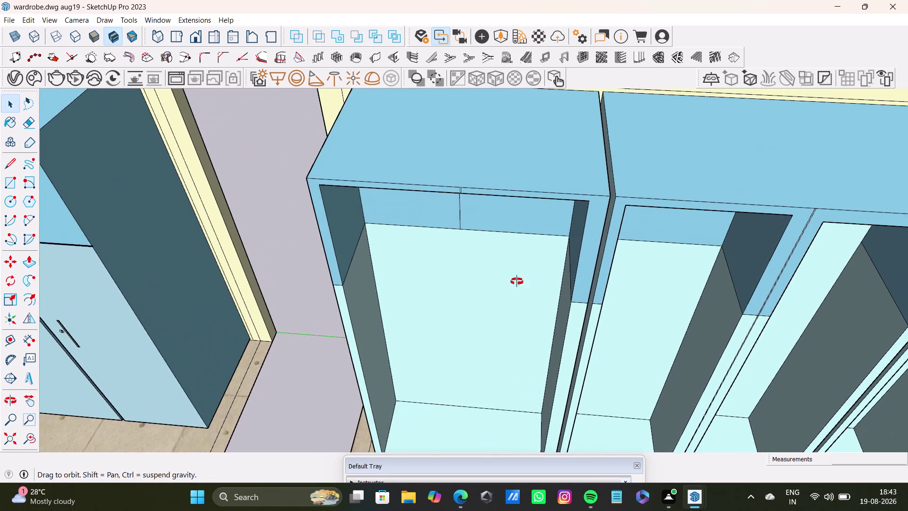
middle_drag(514, 291, 520, 312)
scroll(up, 3)
drag(418, 207, 418, 208)
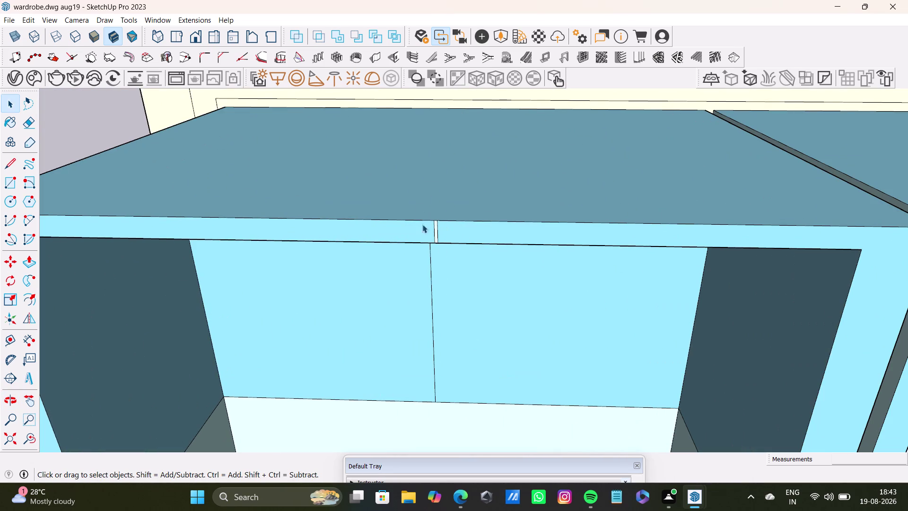
drag(418, 208, 458, 265)
key(Delete)
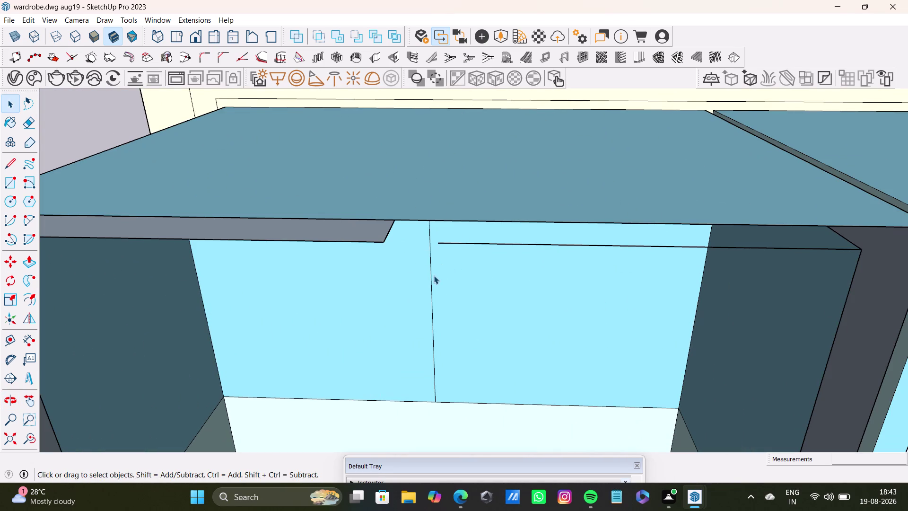
key(ctrl+z)
scroll(up, 3)
click(432, 223)
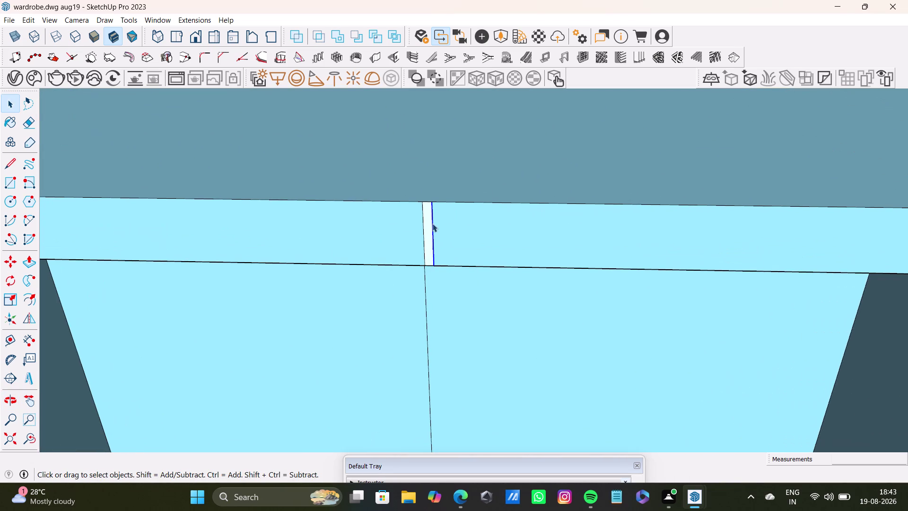
key(Delete)
click(424, 236)
key(Delete)
scroll(down, 3)
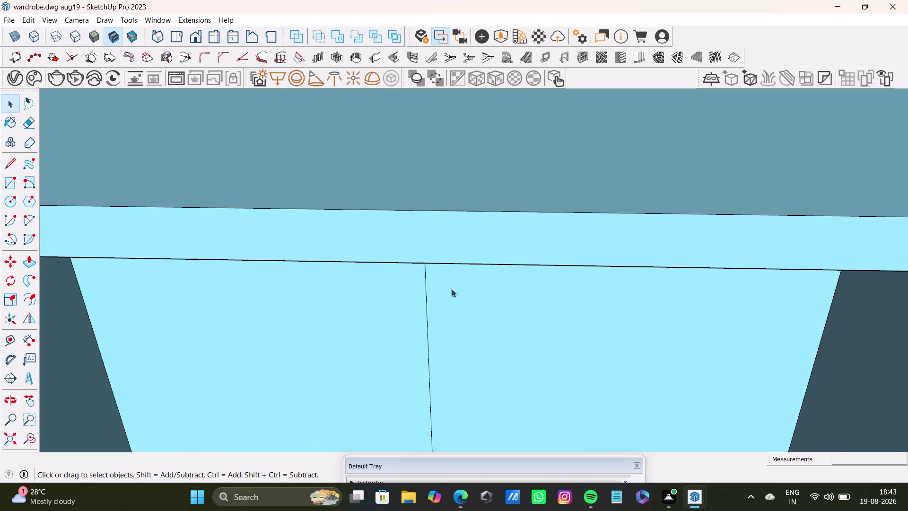
scroll(down, 3)
middle_drag(552, 329, 543, 158)
click(434, 157)
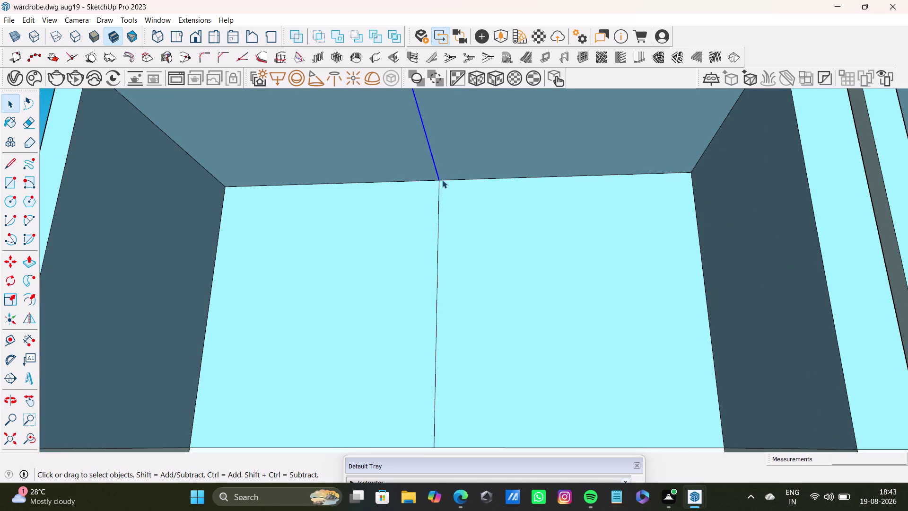
key(Delete)
click(438, 242)
key(Delete)
scroll(down, 3)
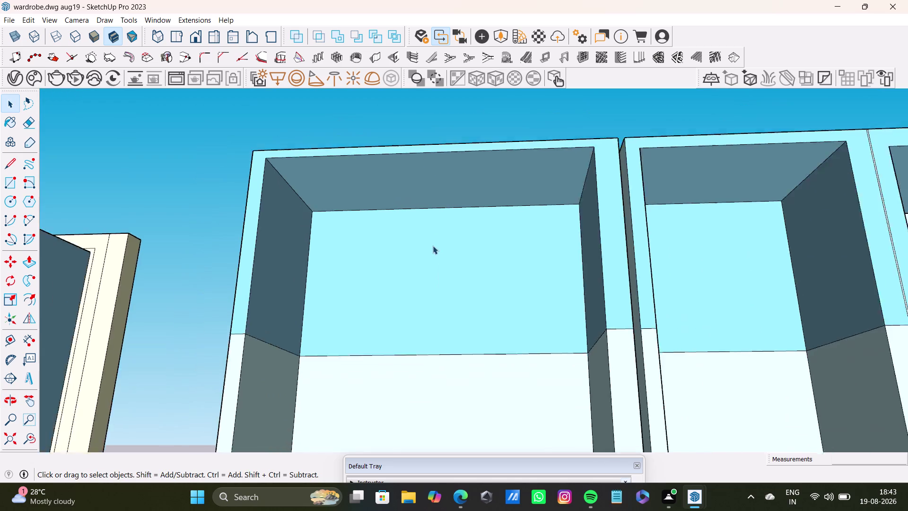
scroll(down, 3)
middle_drag(465, 240, 401, 115)
middle_drag(424, 167, 419, 300)
middle_drag(422, 206, 417, 217)
scroll(down, 3)
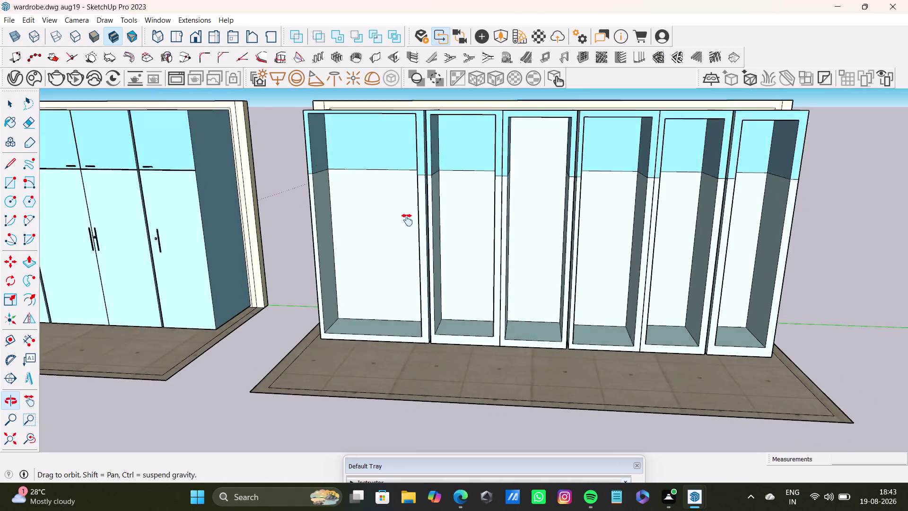
Resize the narrow partition panel with repeated push/pulls on its faces.
middle_drag(416, 217, 388, 228)
middle_drag(444, 215, 381, 295)
scroll(up, 3)
middle_drag(483, 219, 472, 212)
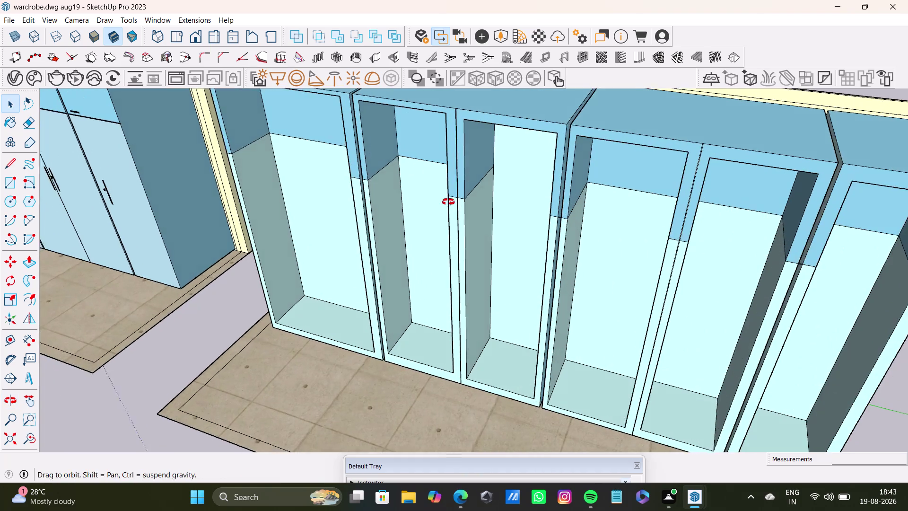
middle_drag(472, 212, 441, 201)
key(space)
click(460, 204)
key(p)
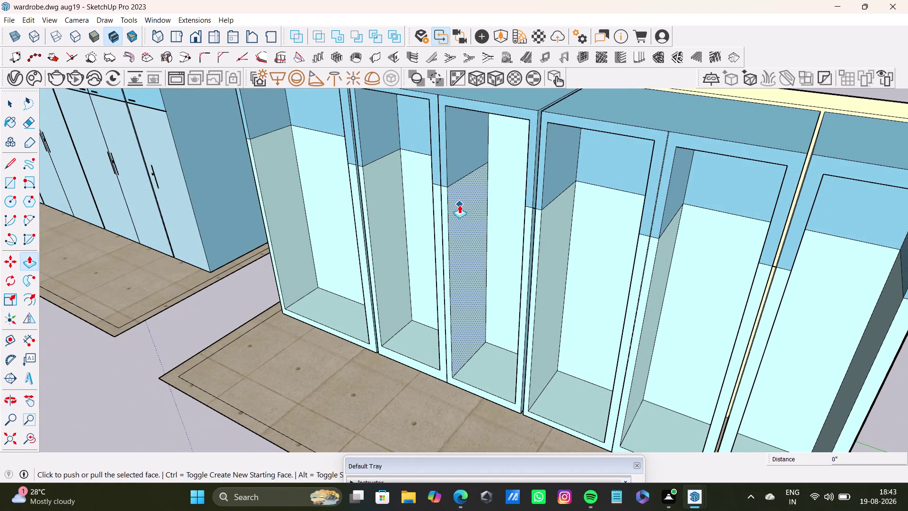
drag(459, 205, 434, 202)
drag(469, 155, 447, 153)
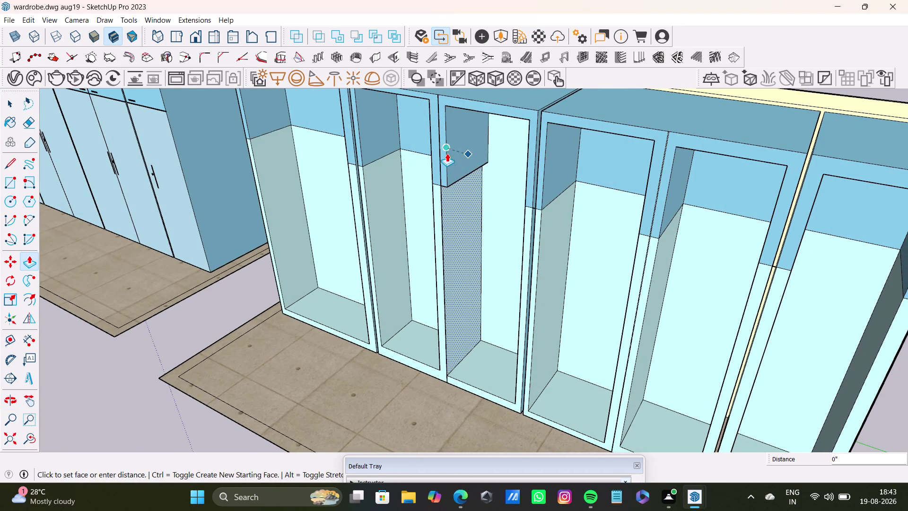
key(space)
drag(451, 223, 442, 225)
key(space)
click(462, 239)
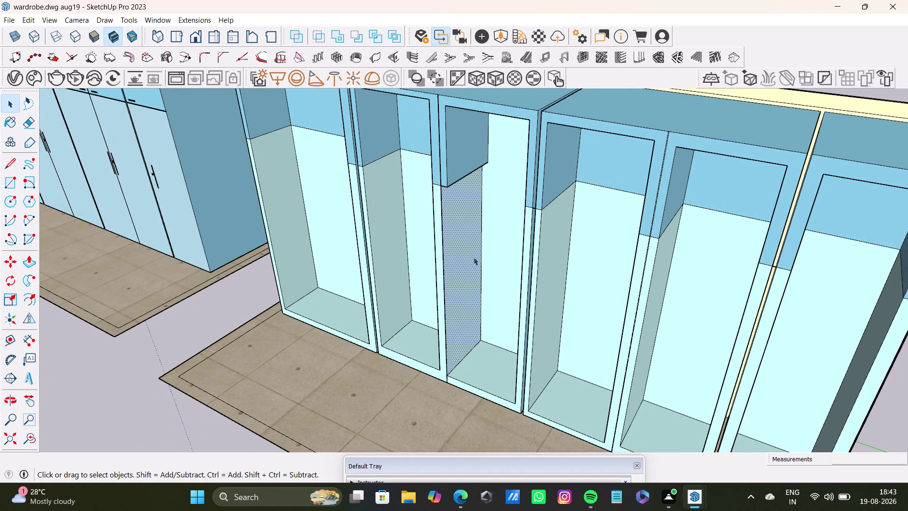
key(p)
drag(471, 250, 450, 252)
key(space)
Push the partition's top face, then extend the panel toward the cabinet front.
middle_drag(467, 277, 524, 272)
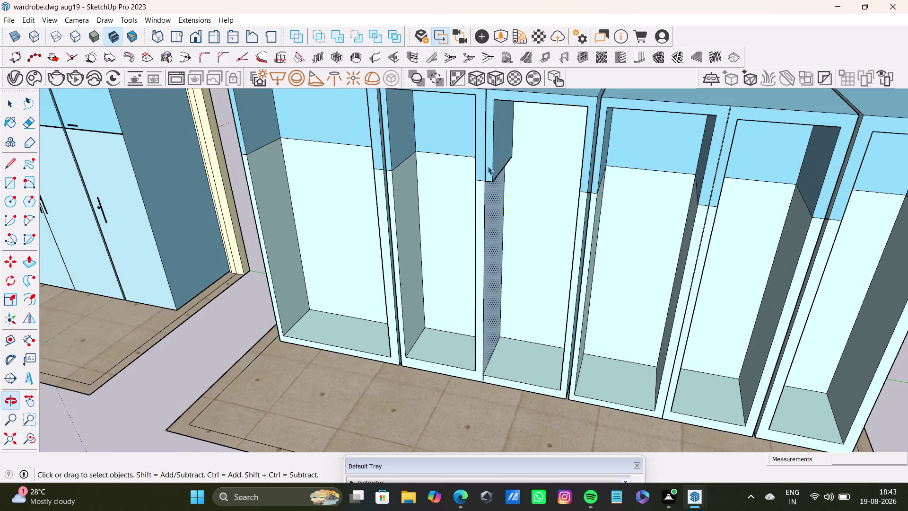
middle_drag(504, 164, 460, 223)
click(463, 202)
text(p[)
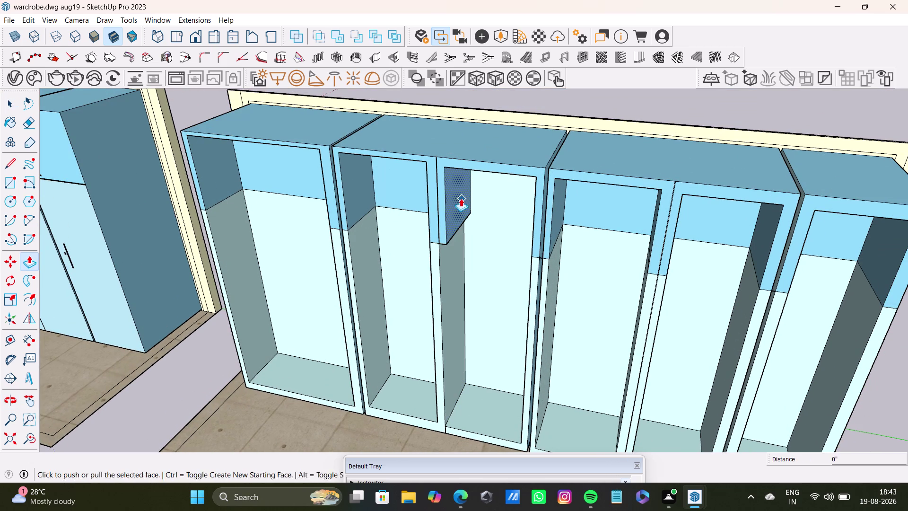
drag(461, 199, 422, 196)
middle_drag(474, 255, 466, 166)
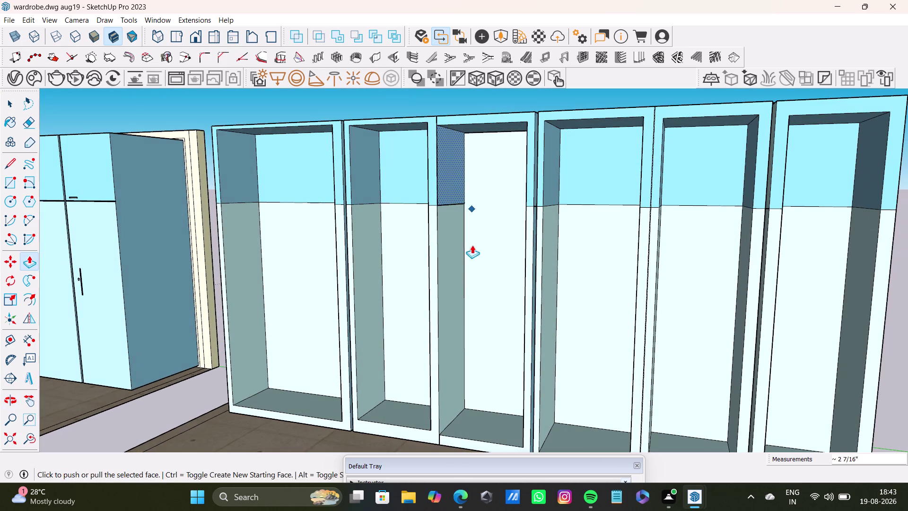
key(space)
click(456, 261)
key(p)
drag(427, 242, 441, 246)
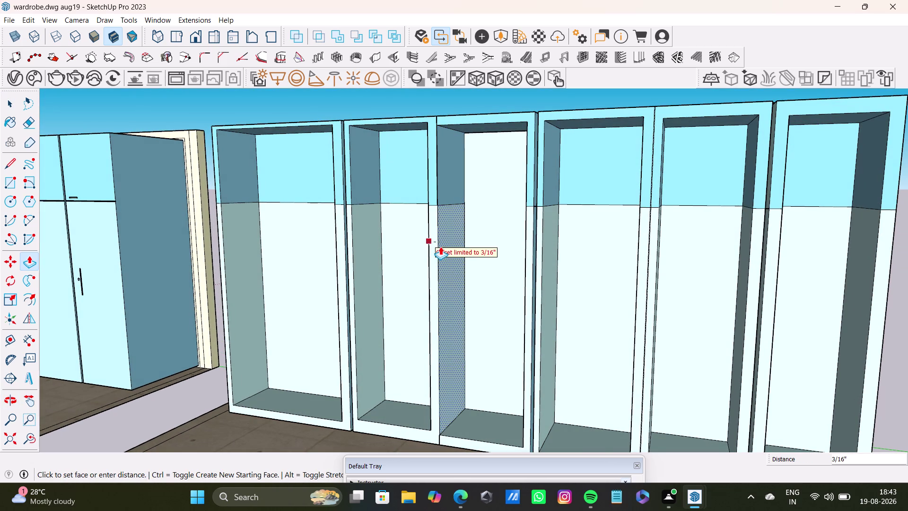
drag(440, 246, 326, 224)
middle_drag(465, 300, 482, 307)
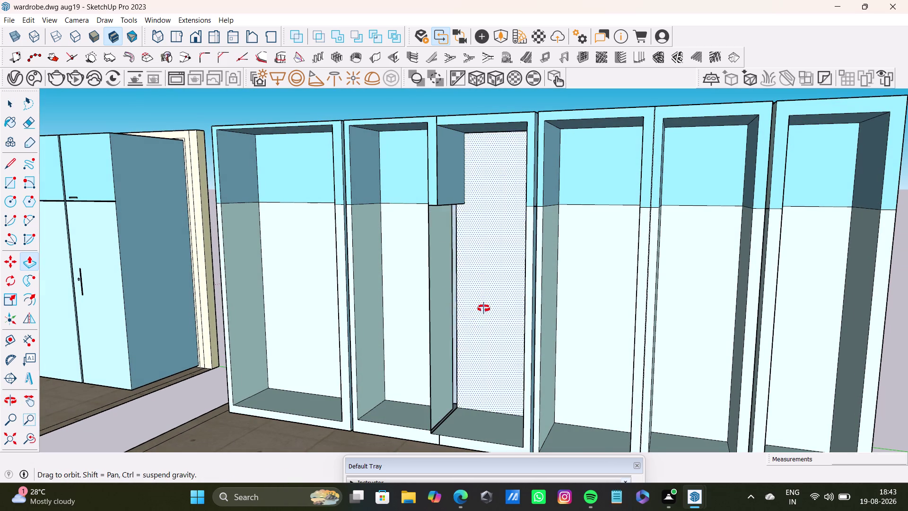
middle_drag(482, 308, 484, 308)
Undo the front extension and push the partition face back about 3 3/16 inches.
key(ctrl+z)
drag(450, 320, 432, 320)
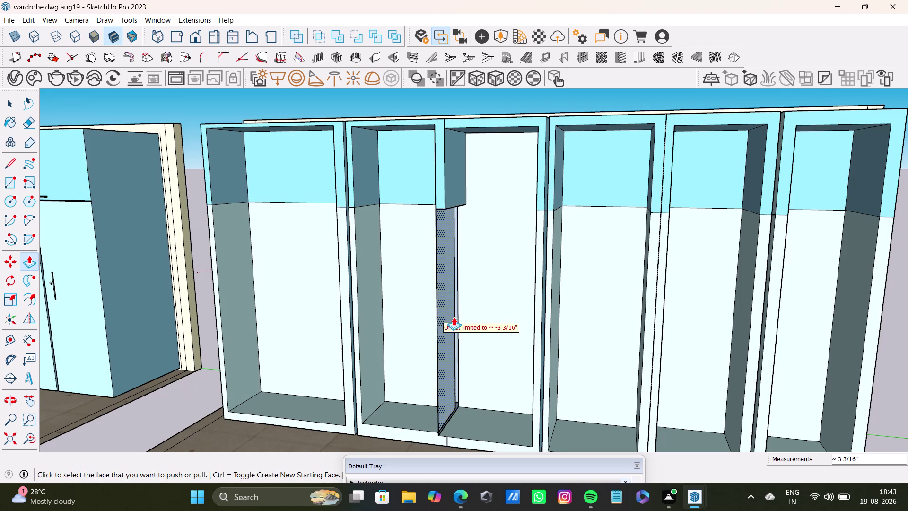
key(ctrl+z)
scroll(up, 3)
middle_drag(463, 339, 437, 167)
middle_drag(433, 214, 416, 294)
middle_drag(429, 264, 458, 346)
scroll(up, 3)
drag(438, 297, 415, 300)
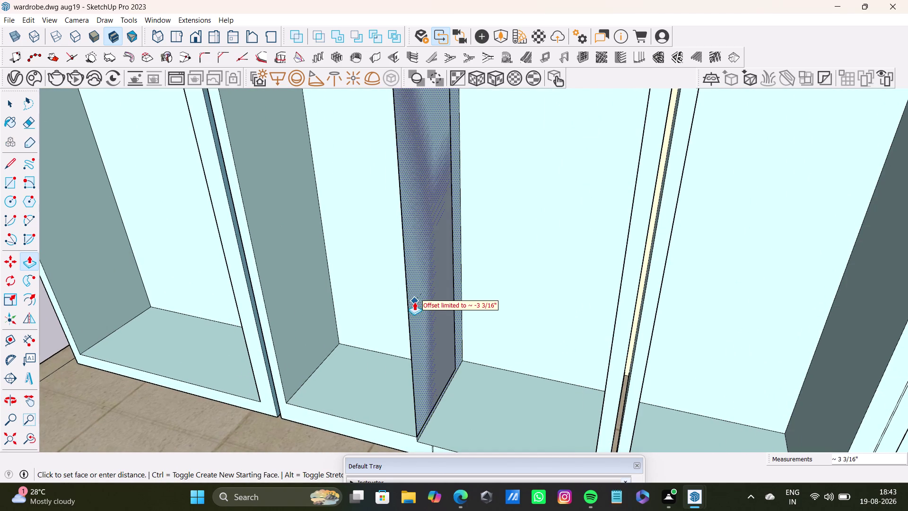
drag(415, 300, 415, 303)
scroll(down, 3)
scroll(up, 3)
middle_drag(455, 327, 586, 311)
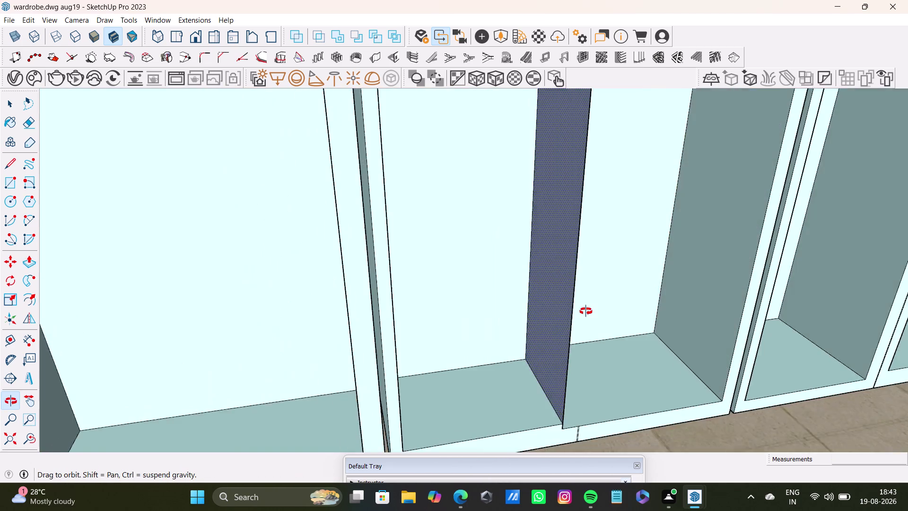
middle_drag(587, 311, 586, 328)
drag(557, 331, 570, 334)
key(ctrl+z)
scroll(up, 3)
Delete the leftover partition face and two stray edges, then undo those deletions.
key(space)
key(space)
click(558, 350)
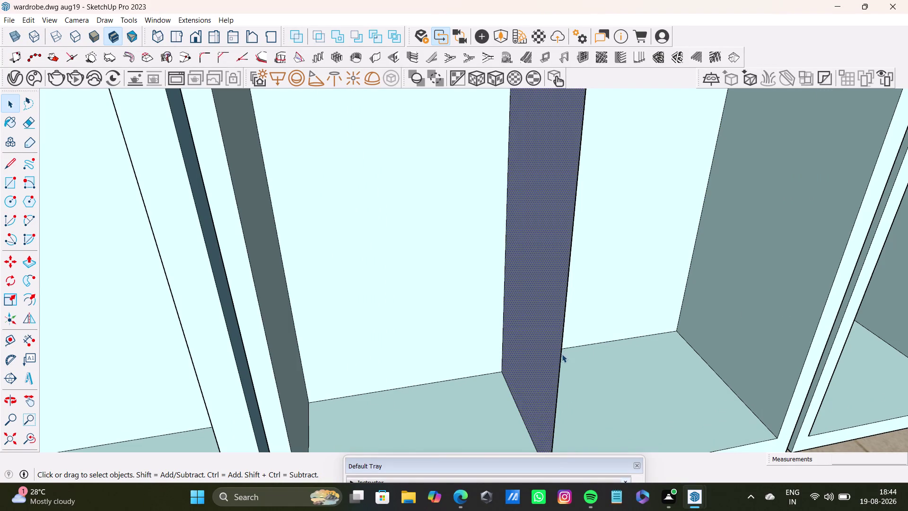
click(562, 354)
click(557, 352)
key(Delete)
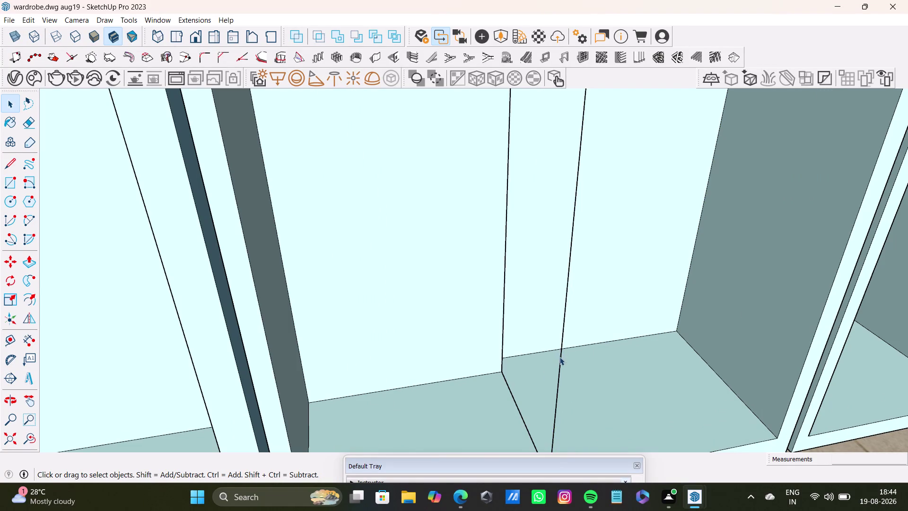
click(560, 359)
key(Delete)
click(503, 345)
key(Delete)
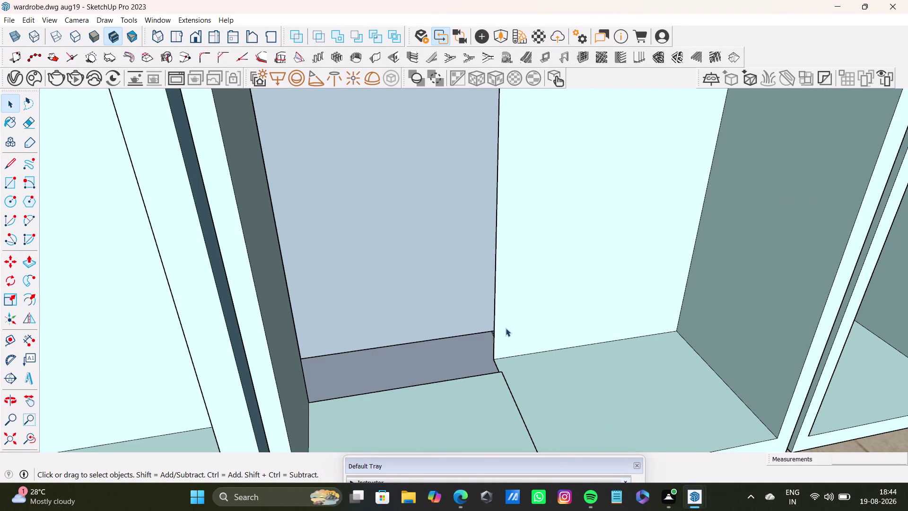
scroll(down, 3)
key(ctrl+z)
key(ctrl+z)
scroll(down, 3)
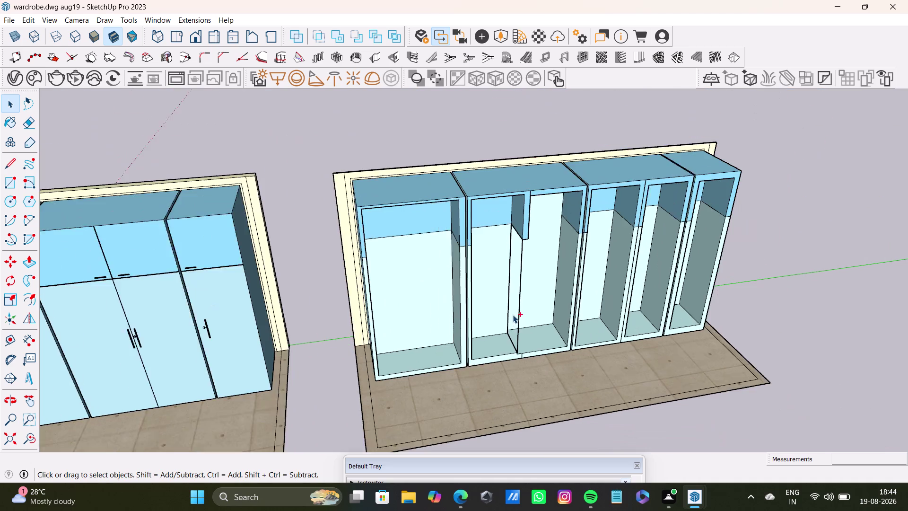
scroll(down, 3)
key(ctrl+z)
key(ctrl+z)
Push/pull the partition panel's side face near its top.
middle_drag(532, 289, 362, 240)
scroll(up, 3)
middle_drag(525, 253, 525, 254)
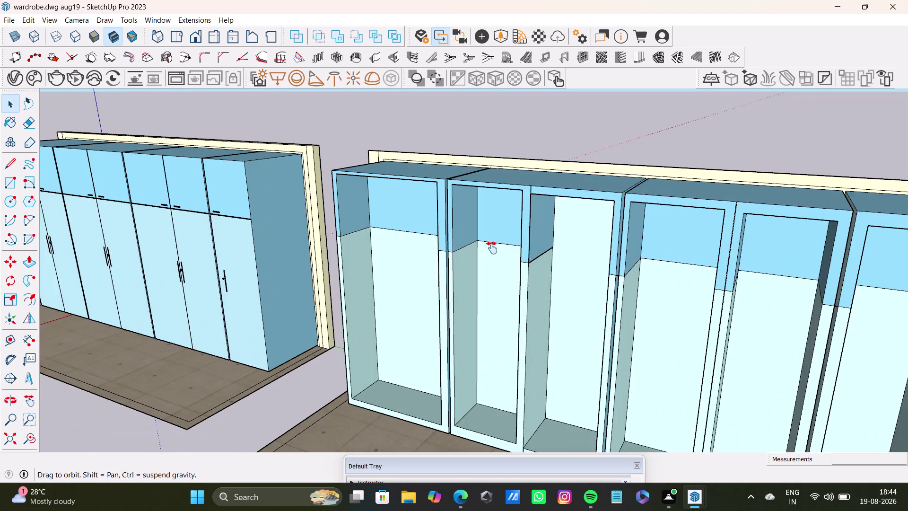
middle_drag(524, 253, 405, 224)
scroll(up, 3)
middle_drag(423, 180, 451, 240)
scroll(up, 3)
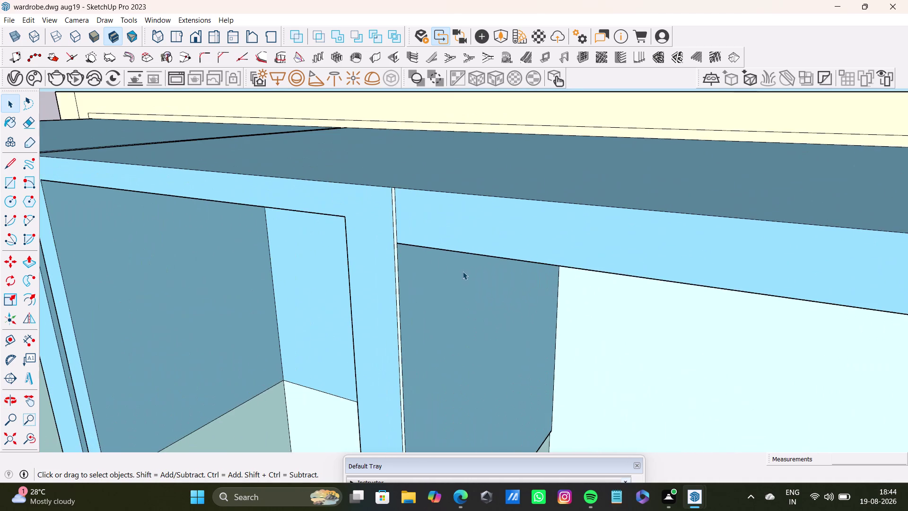
middle_drag(426, 259, 411, 187)
click(428, 228)
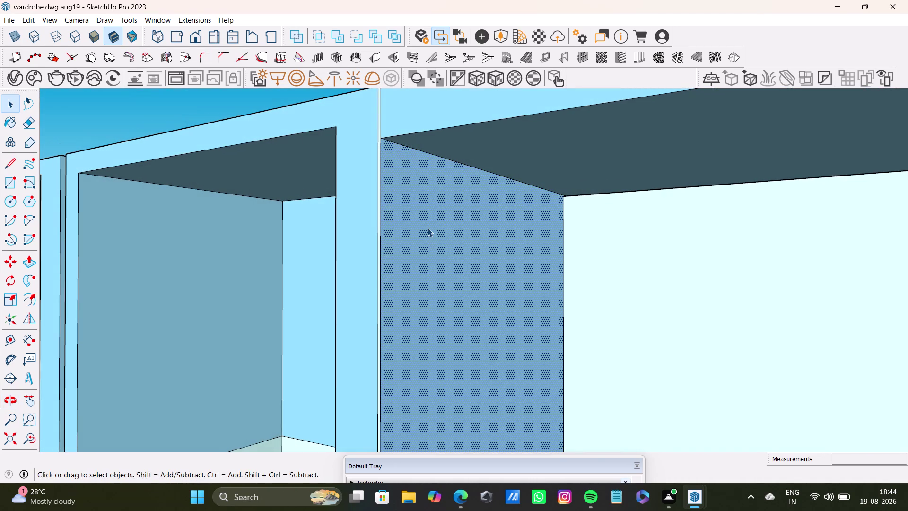
key(p)
drag(428, 228, 360, 220)
scroll(down, 3)
scroll(up, 3)
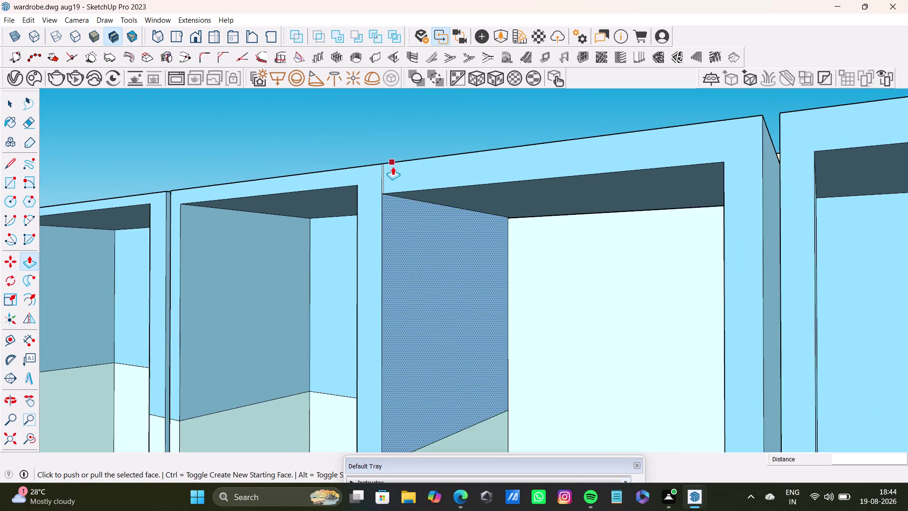
scroll(up, 3)
scroll(down, 3)
Delete the two stray edges at the shelf base junction beside the partition.
middle_drag(461, 290, 525, 129)
scroll(down, 3)
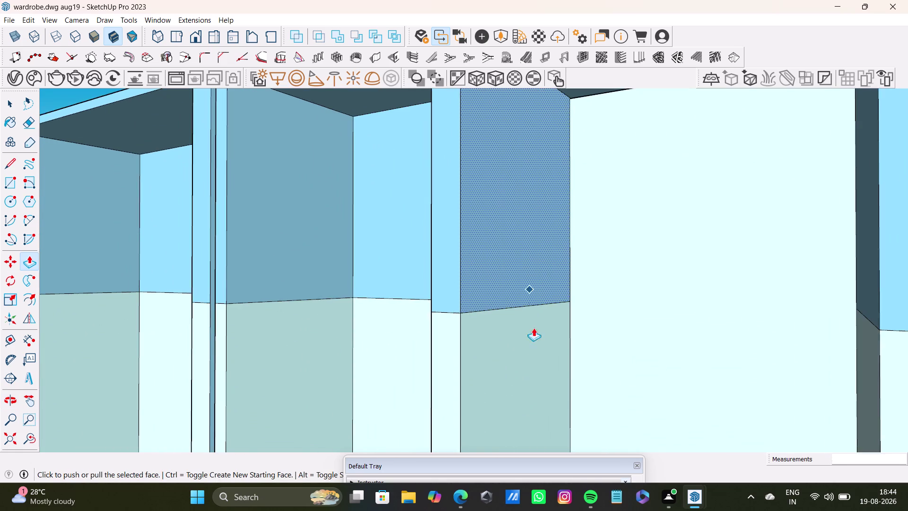
scroll(down, 3)
middle_drag(539, 320, 524, 182)
middle_drag(524, 214, 525, 134)
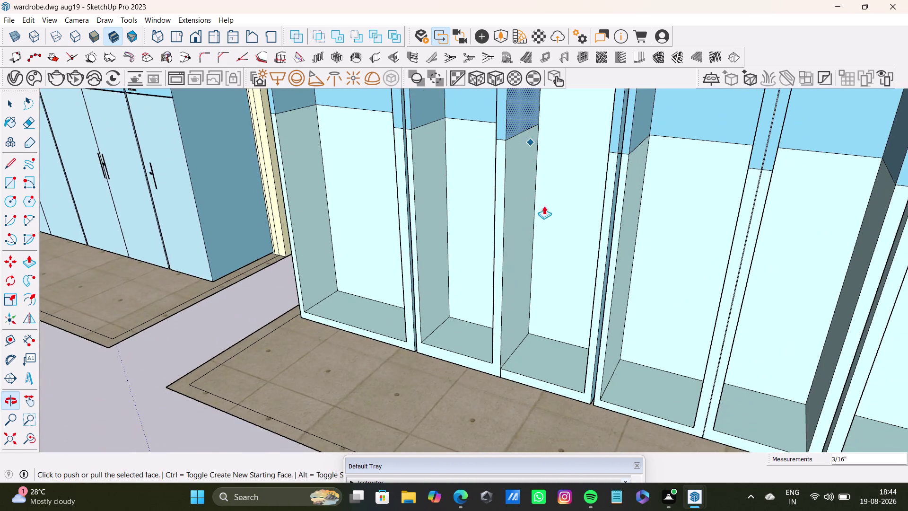
scroll(up, 3)
scroll(up, 3)
middle_drag(521, 334, 536, 209)
middle_drag(524, 275, 546, 325)
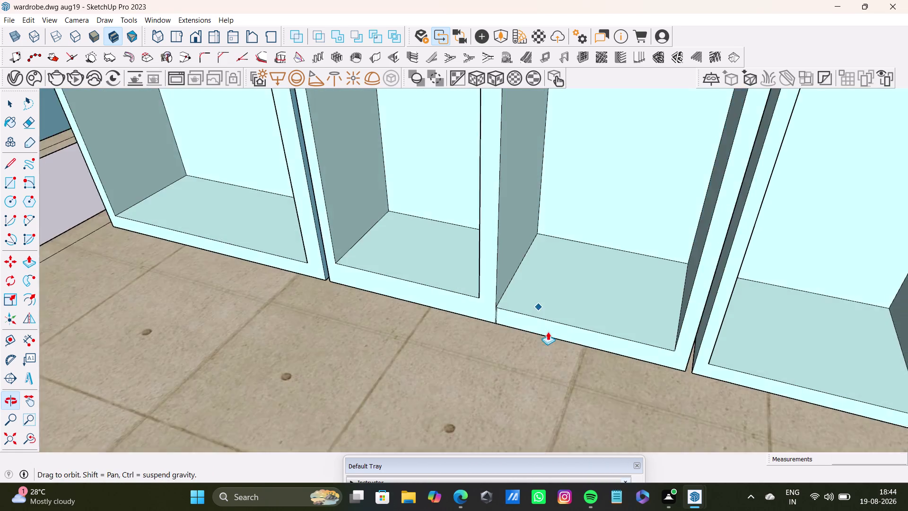
middle_drag(546, 325, 548, 331)
scroll(up, 3)
key(space)
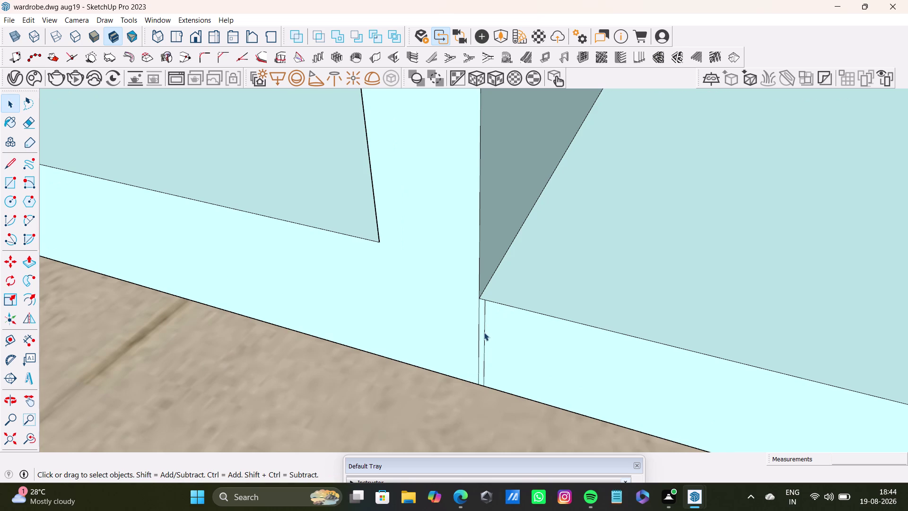
click(484, 332)
key(Delete)
click(479, 354)
key(Delete)
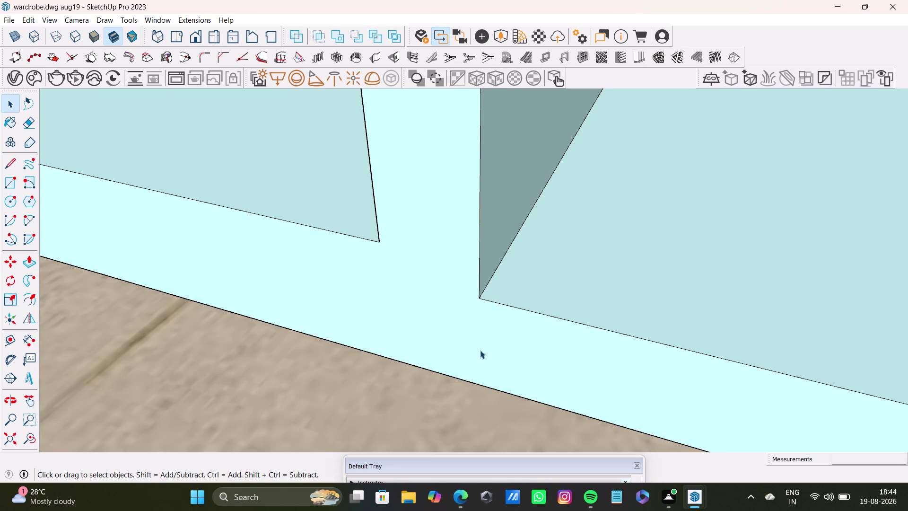
scroll(down, 3)
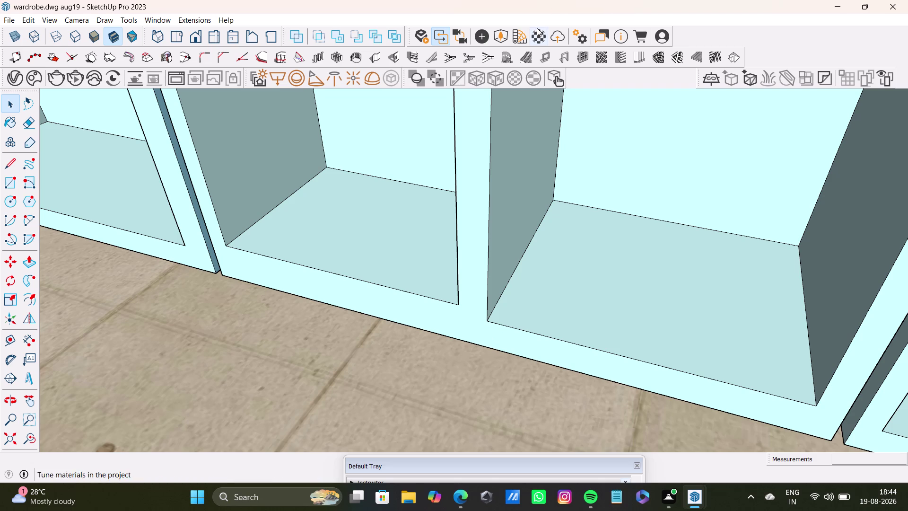
Delete the thin sliver and the leftover vertical edge at the partition top.
scroll(down, 3)
scroll(down, 3)
scroll(up, 3)
scroll(down, 3)
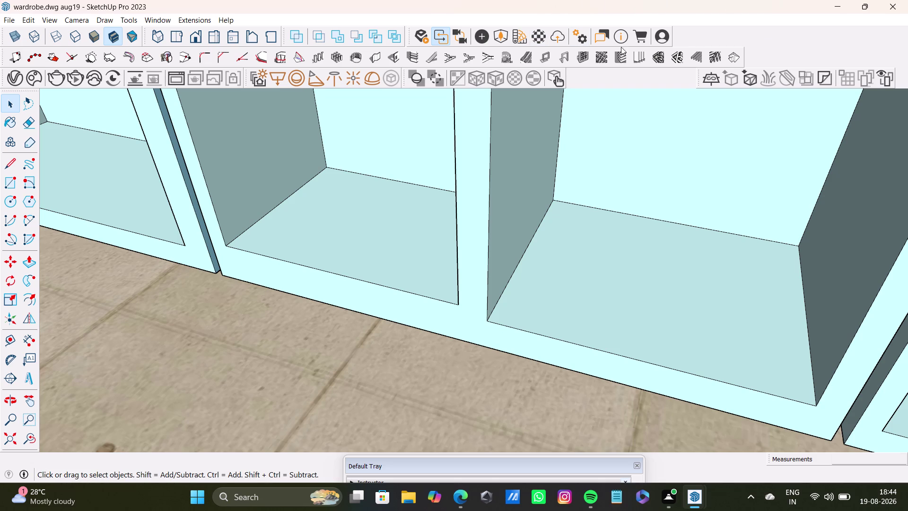
scroll(down, 3)
scroll(down, 3)
middle_drag(553, 144, 530, 308)
scroll(up, 3)
middle_drag(562, 199, 579, 278)
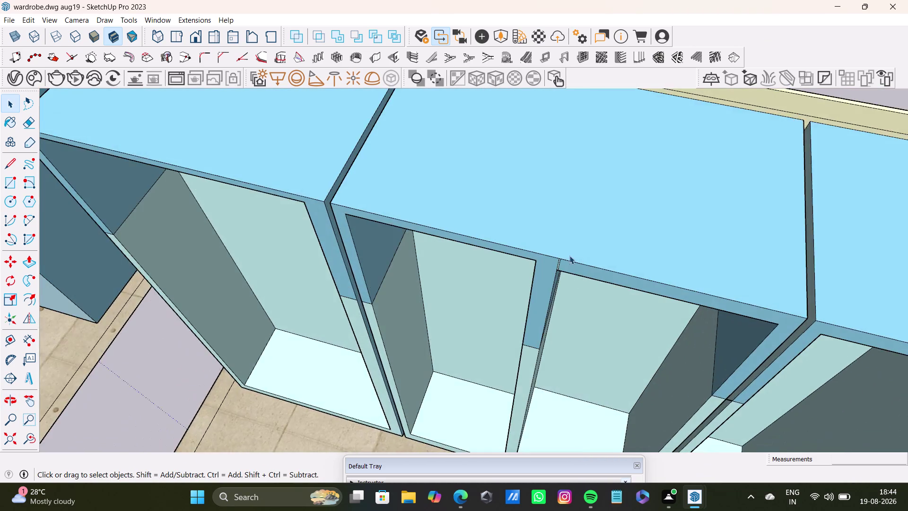
scroll(up, 3)
middle_drag(572, 276, 567, 201)
scroll(up, 3)
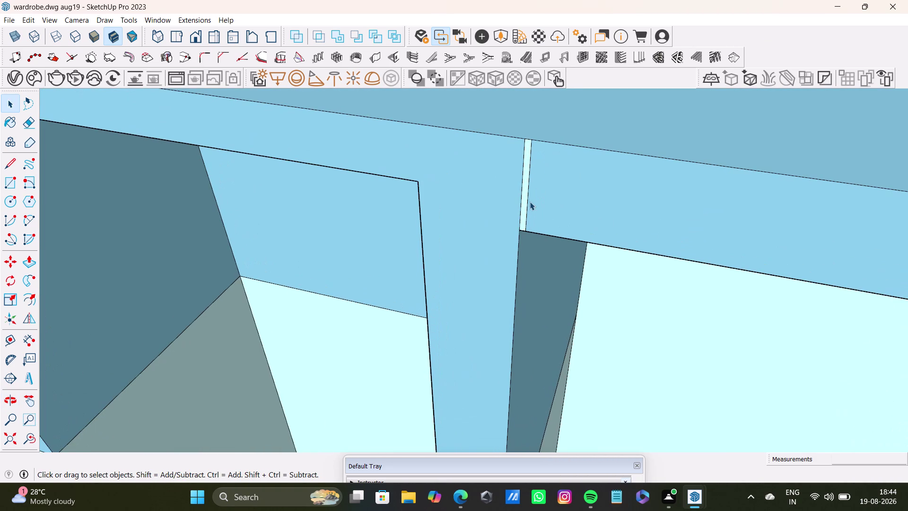
click(527, 202)
key(Delete)
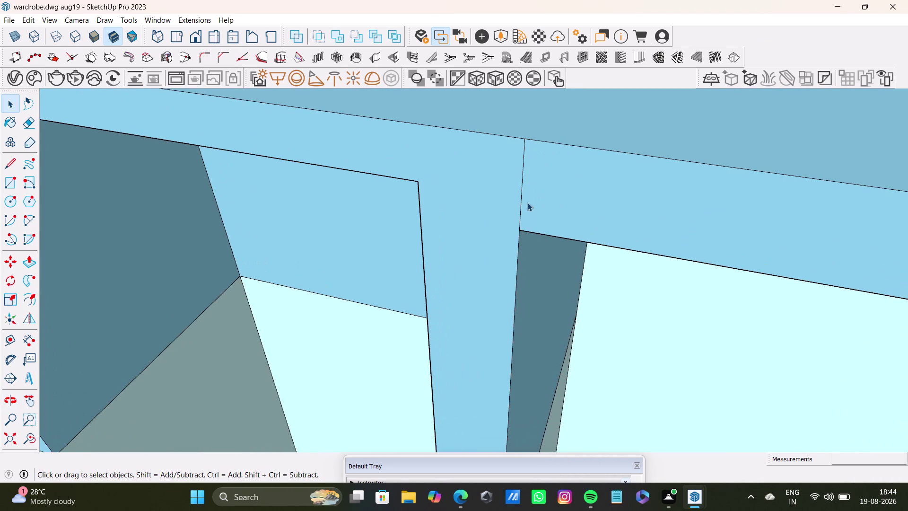
click(521, 221)
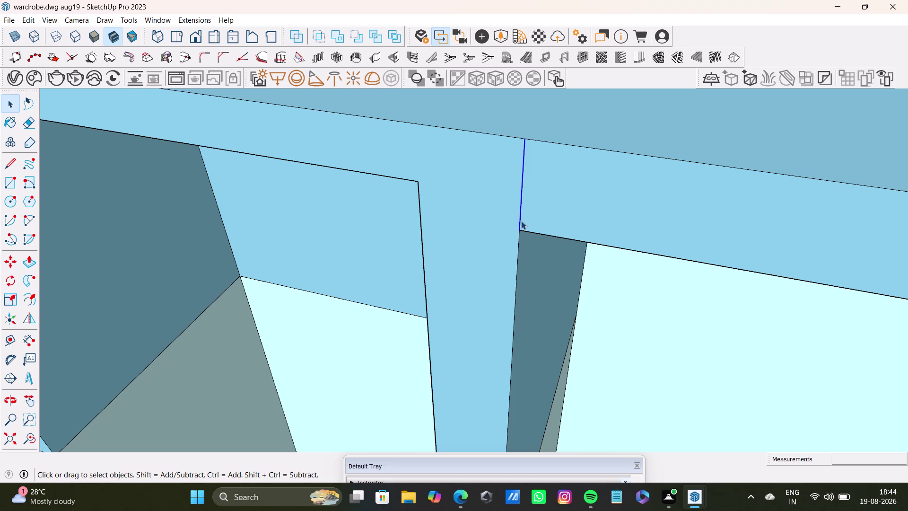
key(Delete)
Orbit back out to view the whole row of cabinet fronts.
scroll(down, 3)
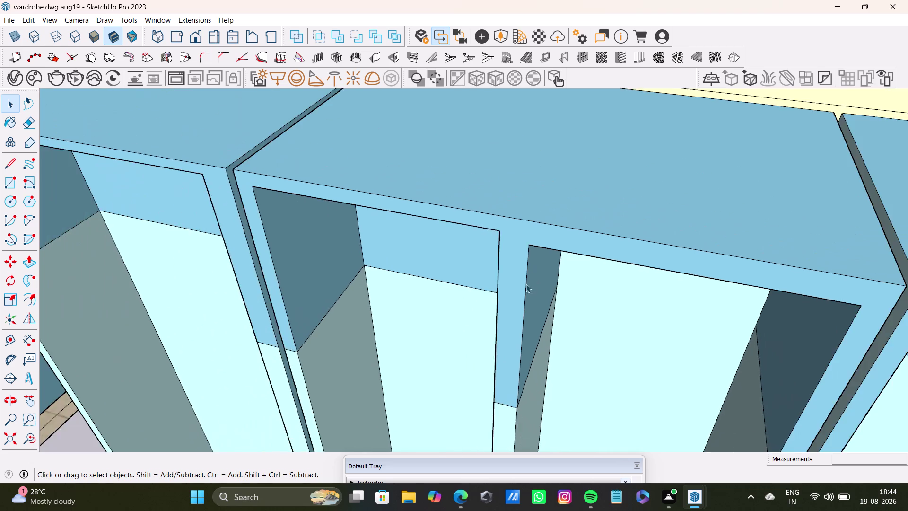
middle_drag(526, 283, 563, 144)
scroll(down, 3)
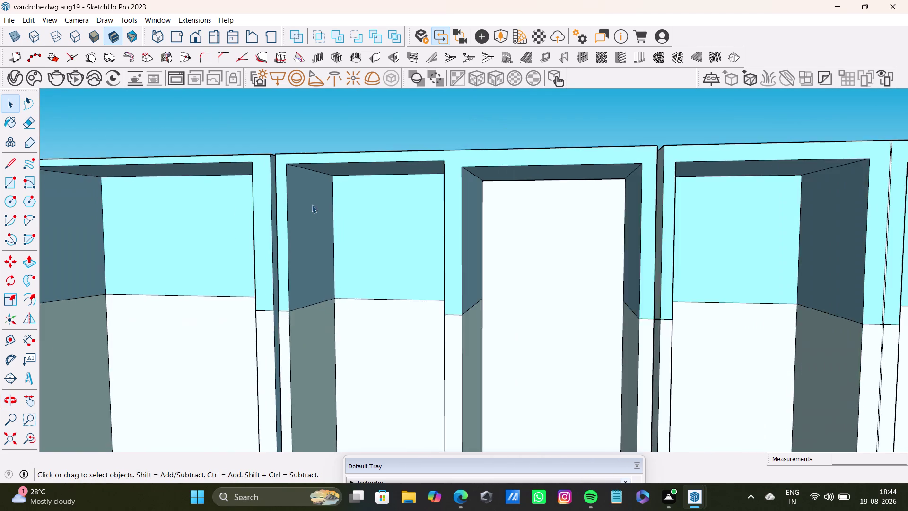
scroll(down, 3)
scroll(down, 3)
middle_drag(317, 204, 319, 284)
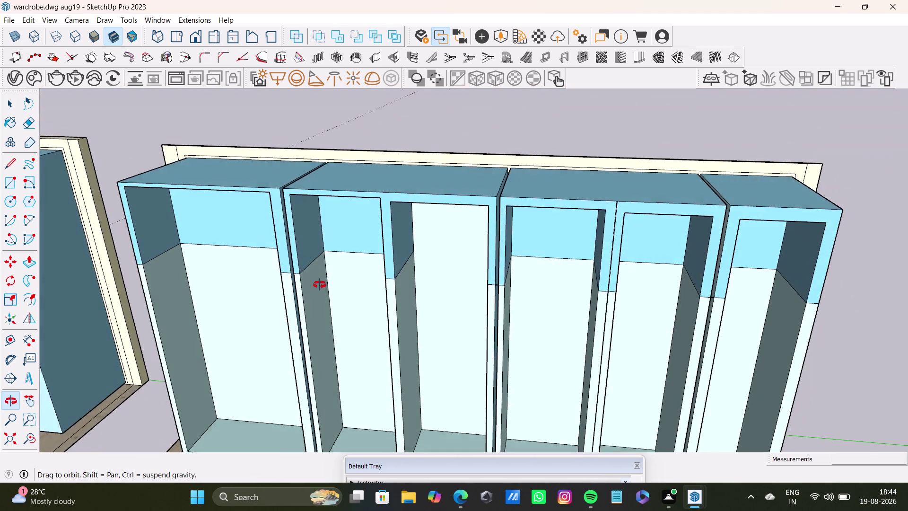
middle_drag(319, 284, 323, 187)
scroll(up, 3)
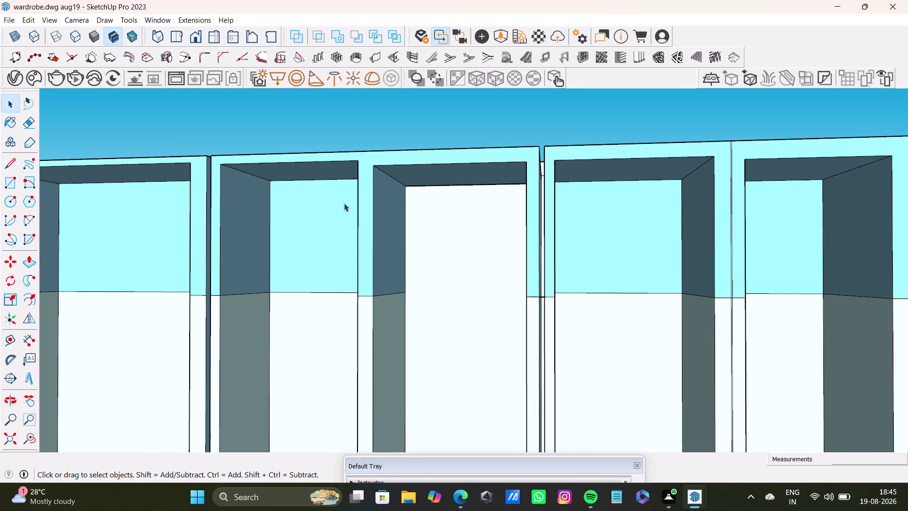
key(space)
Push/Pull the partition's upper and lower faces to extend the panel toward the top.
click(26, 265)
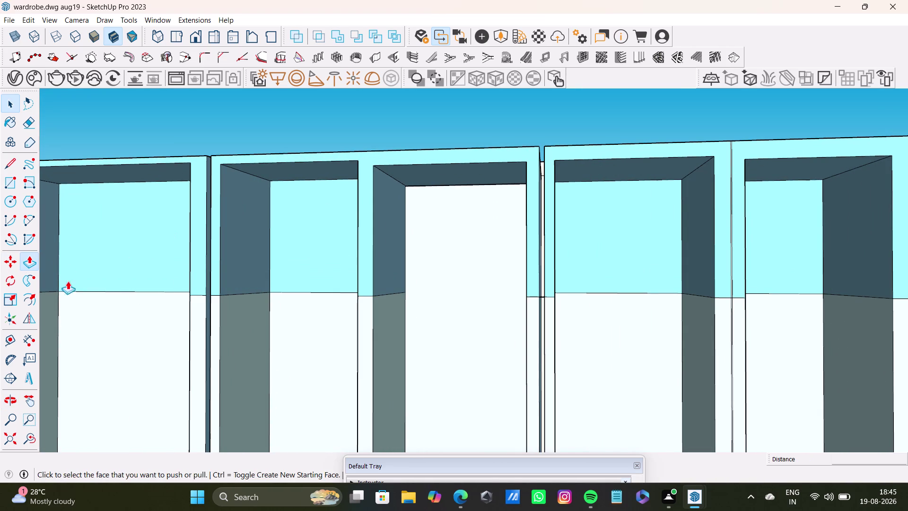
middle_drag(429, 210, 430, 184)
drag(430, 177, 386, 165)
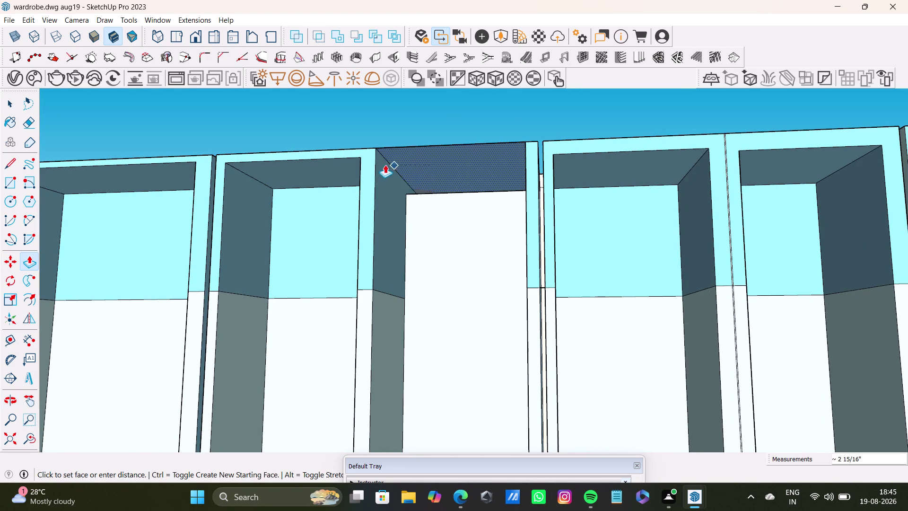
drag(387, 165, 349, 166)
drag(384, 233, 356, 231)
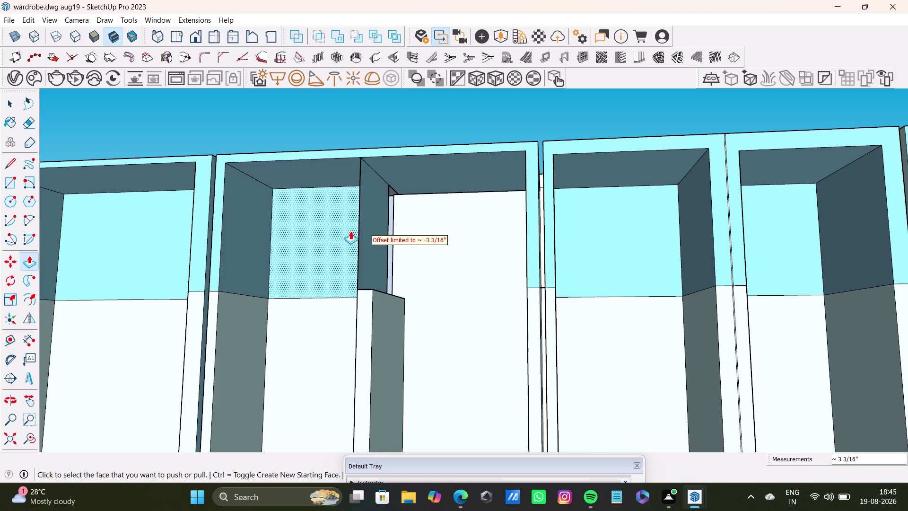
drag(376, 321, 356, 325)
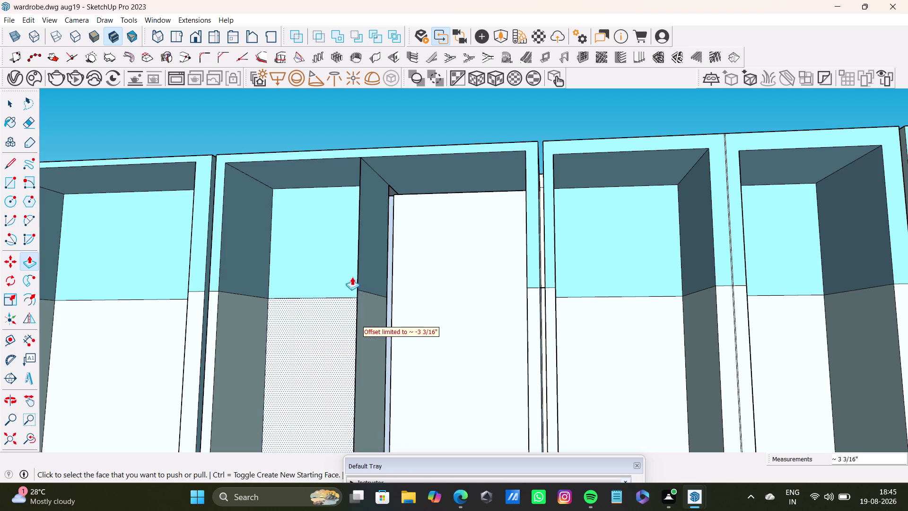
Resize the partition's lower section to 6 inches and match the upper section.
middle_drag(367, 277, 248, 422)
scroll(up, 3)
middle_drag(340, 283, 512, 310)
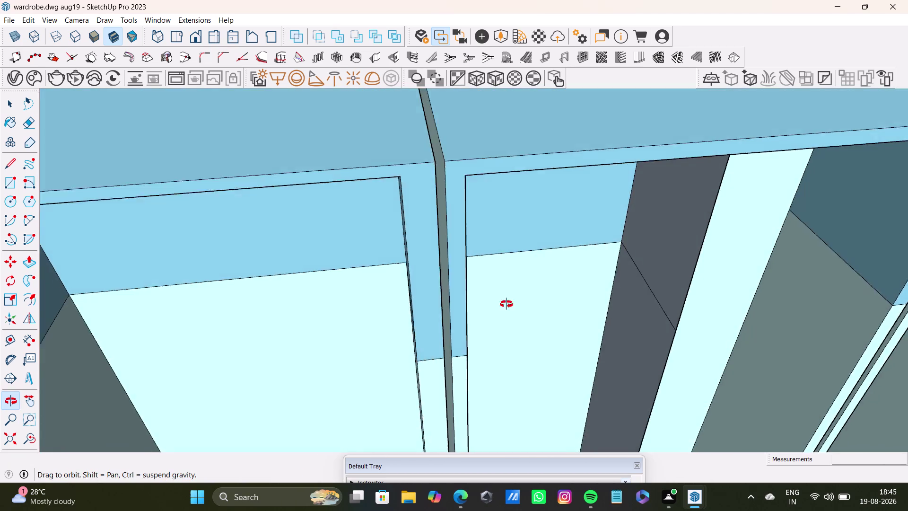
middle_drag(512, 311, 381, 329)
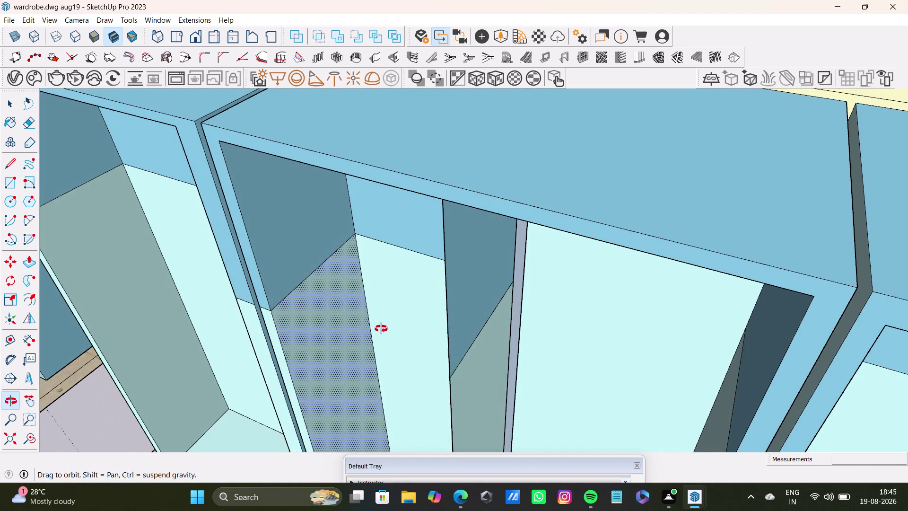
middle_drag(381, 329, 351, 301)
scroll(down, 3)
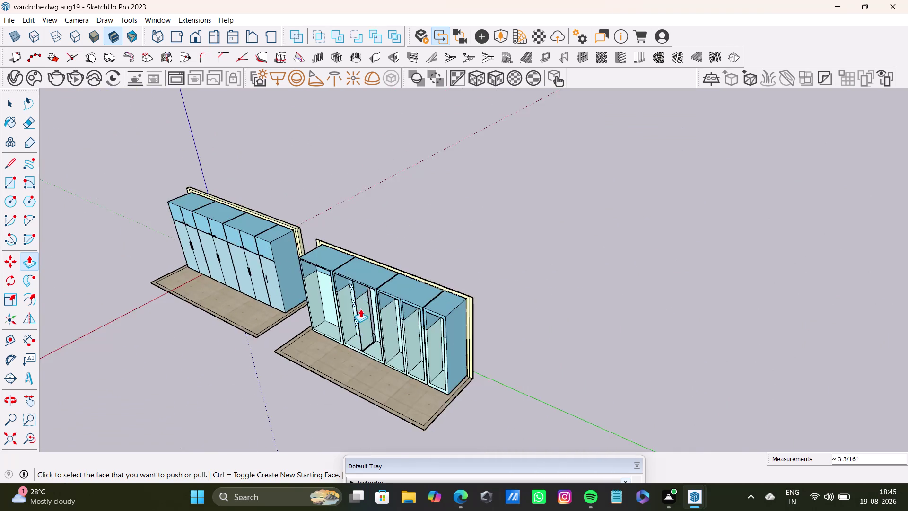
middle_drag(360, 309, 467, 292)
scroll(up, 3)
middle_drag(398, 346, 504, 286)
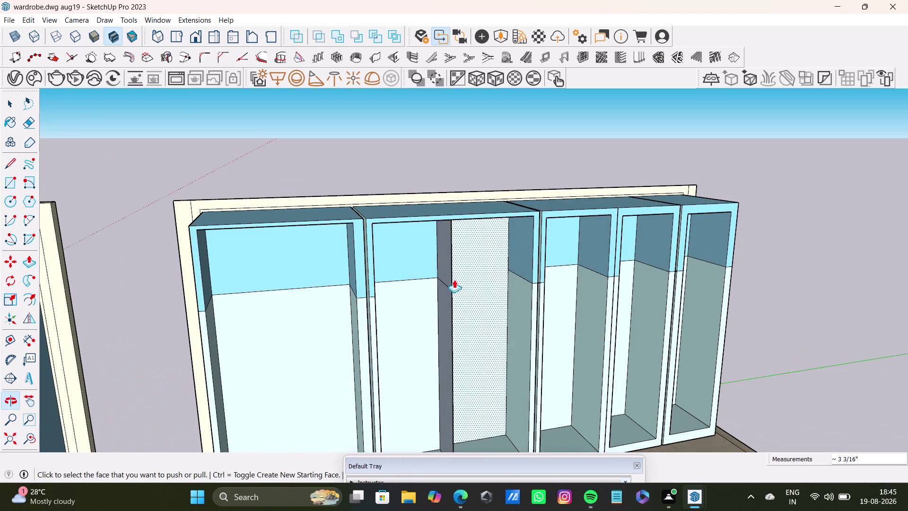
drag(443, 262, 430, 288)
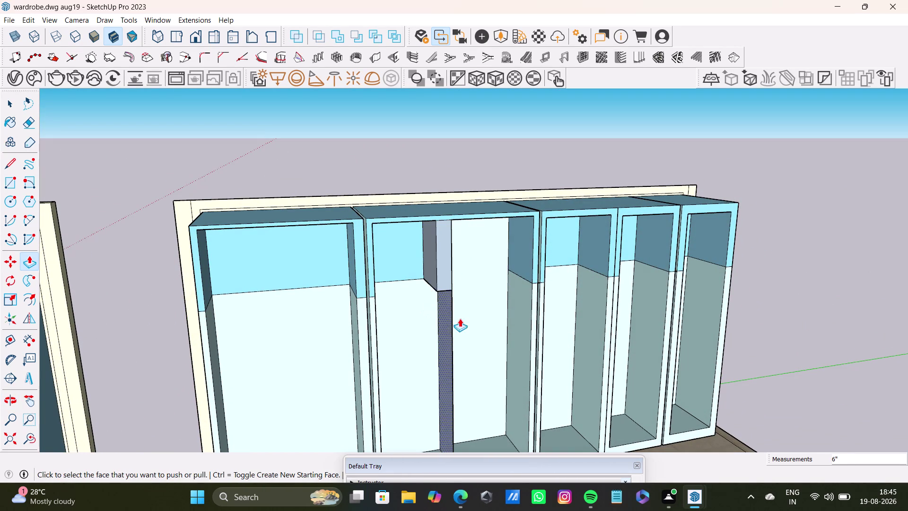
drag(434, 273, 452, 294)
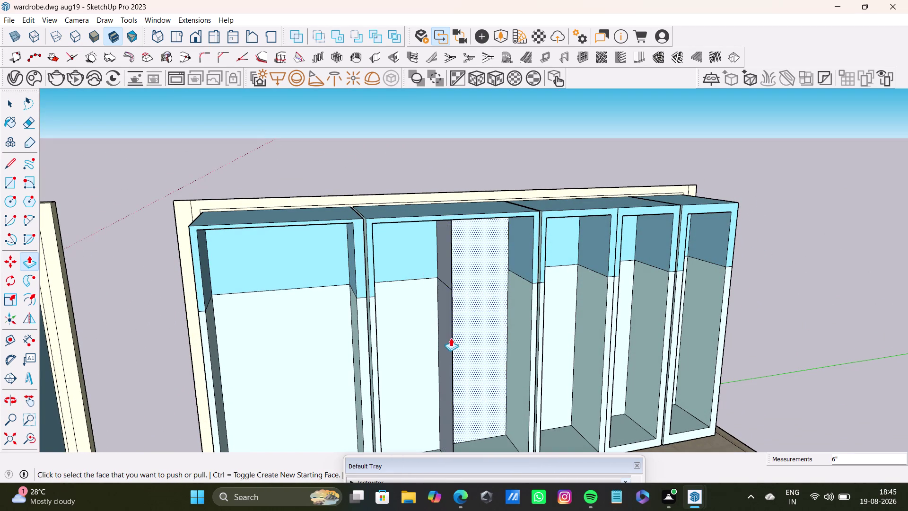
key(space)
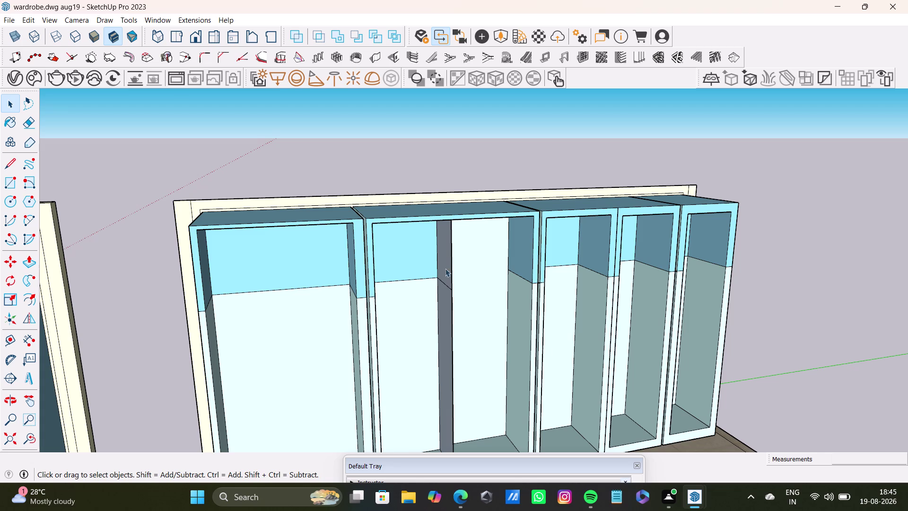
Delete the partition's upper edge and upper face.
click(442, 267)
key(Delete)
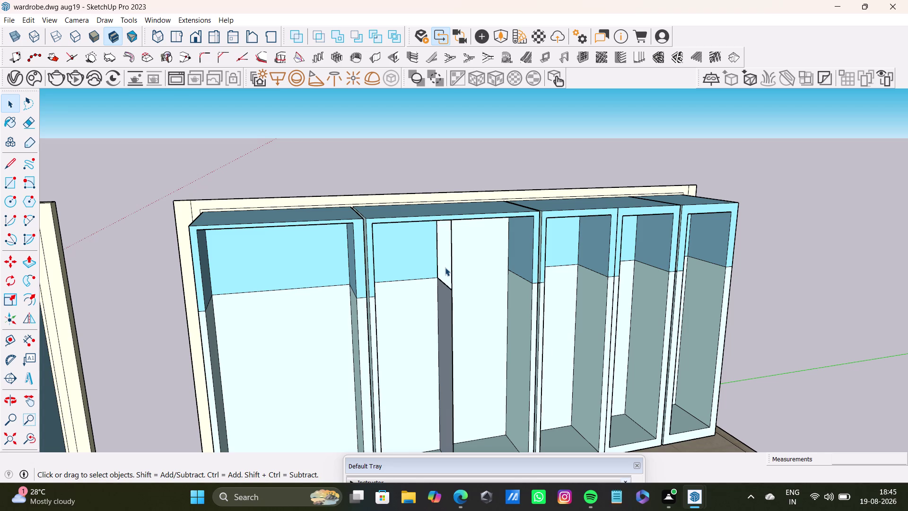
click(449, 280)
click(450, 281)
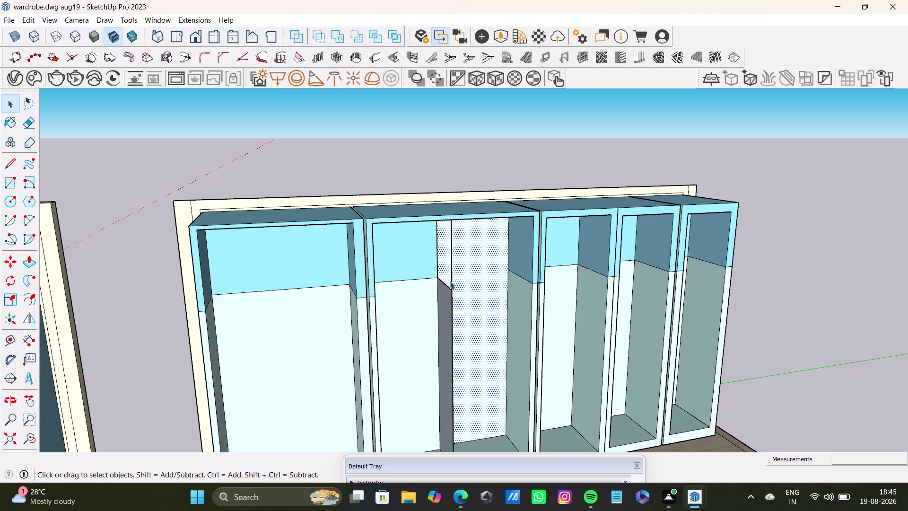
click(452, 285)
key(Delete)
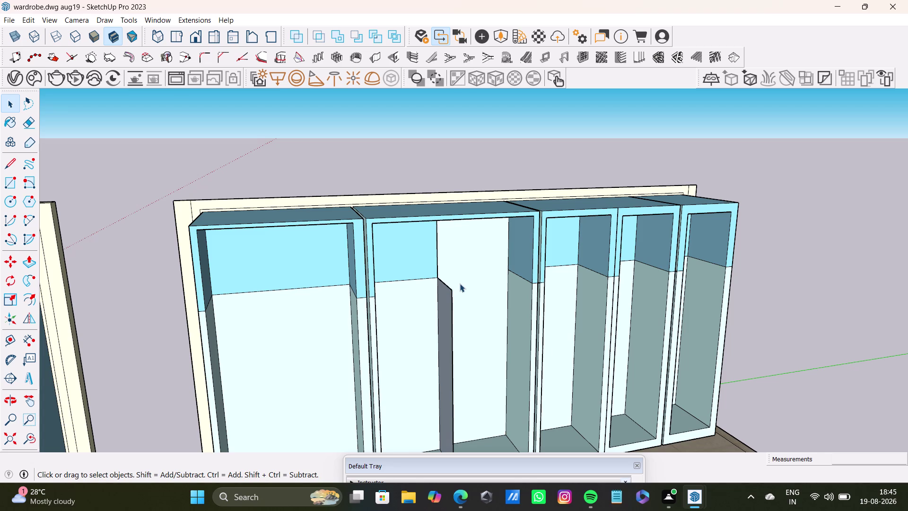
Delete the shortened partition panel and select the face beside it.
middle_drag(466, 334, 290, 338)
scroll(up, 3)
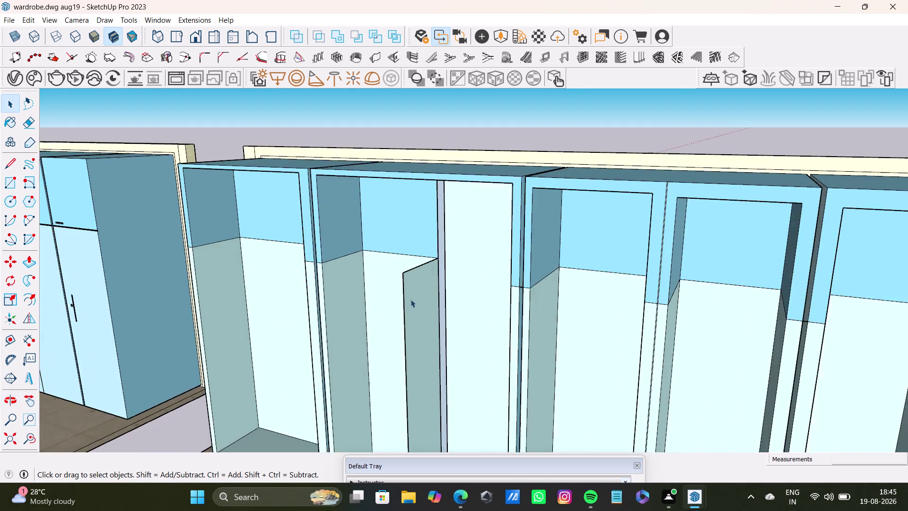
scroll(up, 3)
middle_drag(410, 310, 601, 360)
click(498, 326)
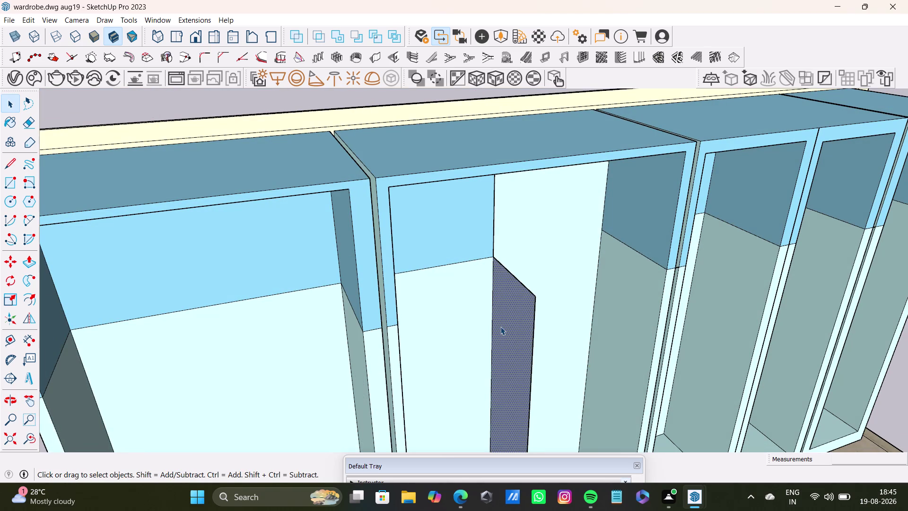
key(Delete)
middle_drag(565, 339, 326, 328)
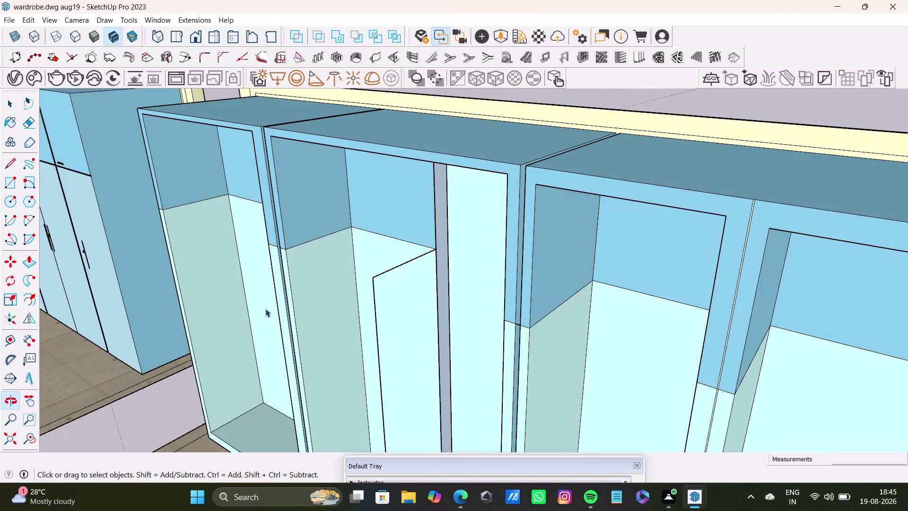
scroll(up, 3)
click(387, 292)
Erase the two stray edges on the second cabinet's inner wall.
middle_drag(339, 334, 462, 349)
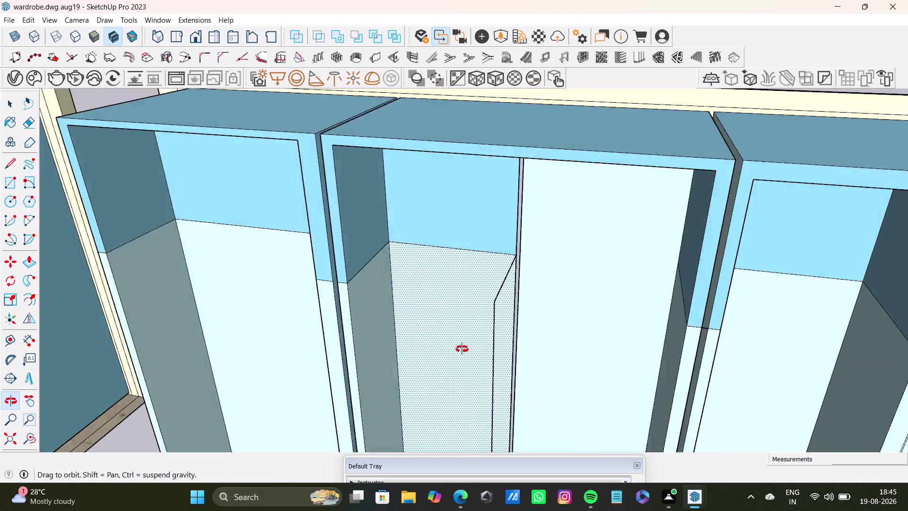
middle_drag(462, 350, 640, 342)
click(697, 236)
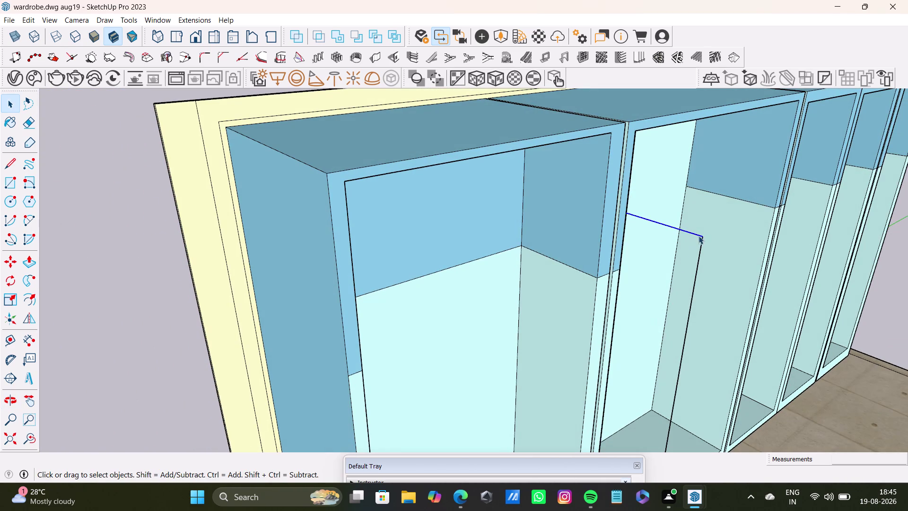
key(Delete)
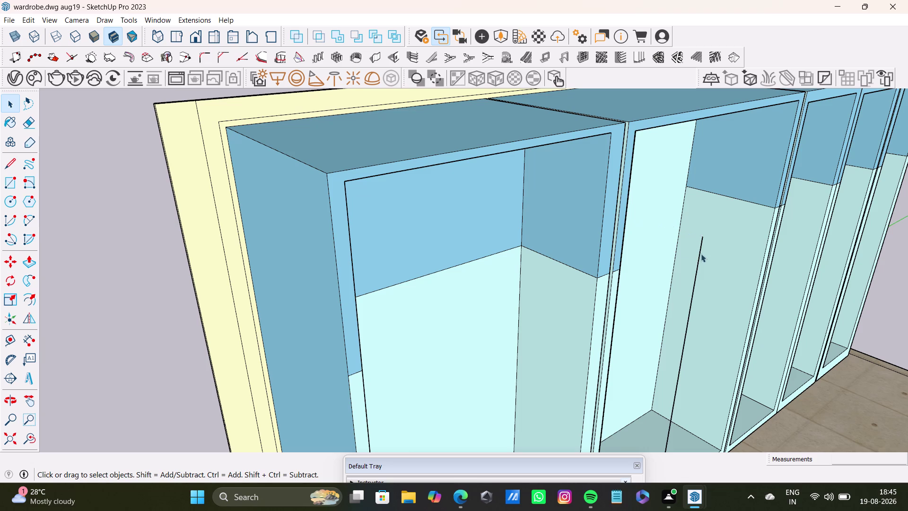
click(699, 262)
key(Delete)
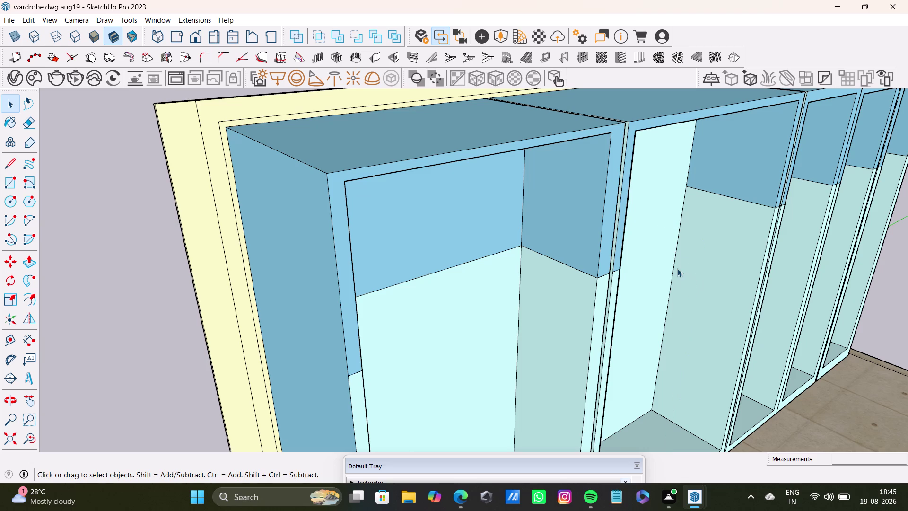
middle_drag(667, 280, 444, 300)
scroll(up, 3)
middle_drag(508, 287, 483, 129)
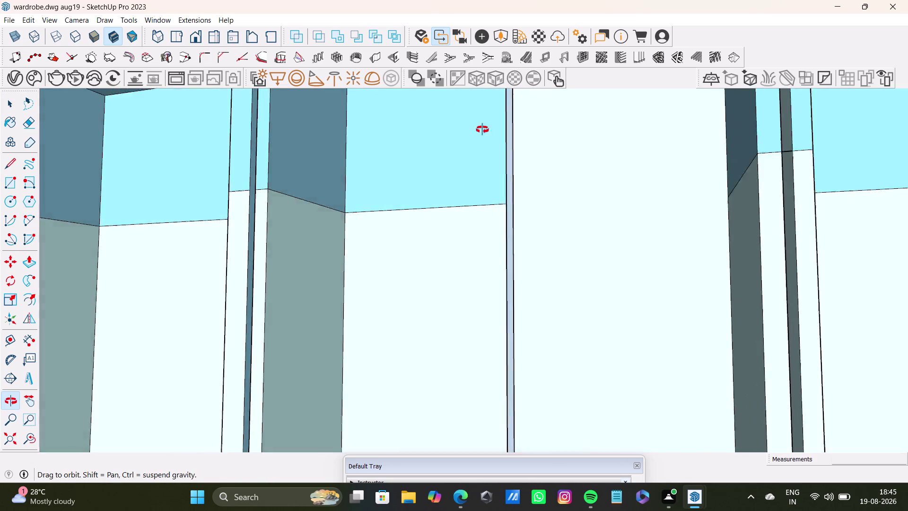
Push/Pull the partition panel face up to the cabinet top.
middle_drag(482, 130, 382, 329)
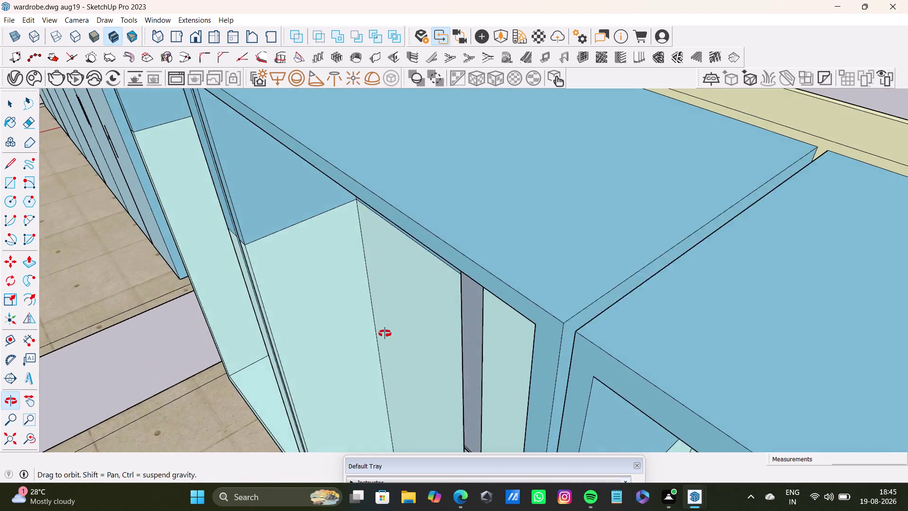
middle_drag(381, 328, 416, 244)
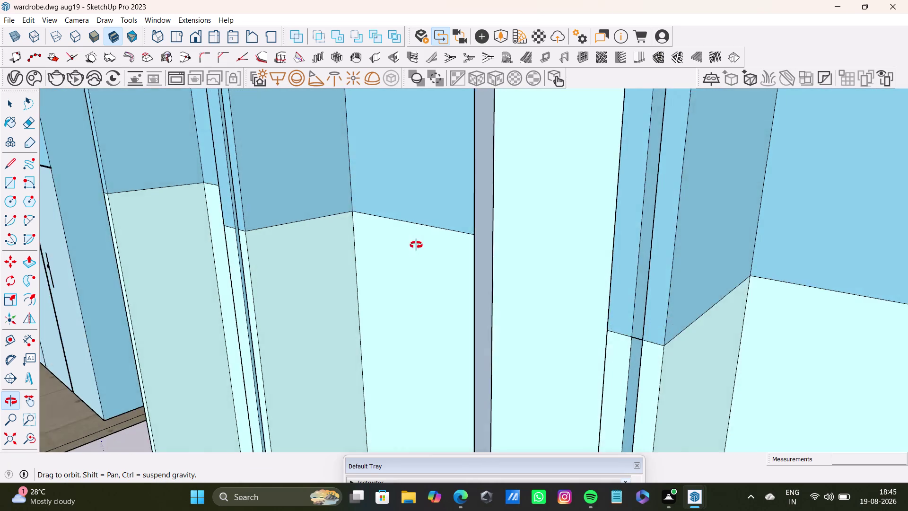
middle_drag(416, 245, 487, 417)
scroll(down, 3)
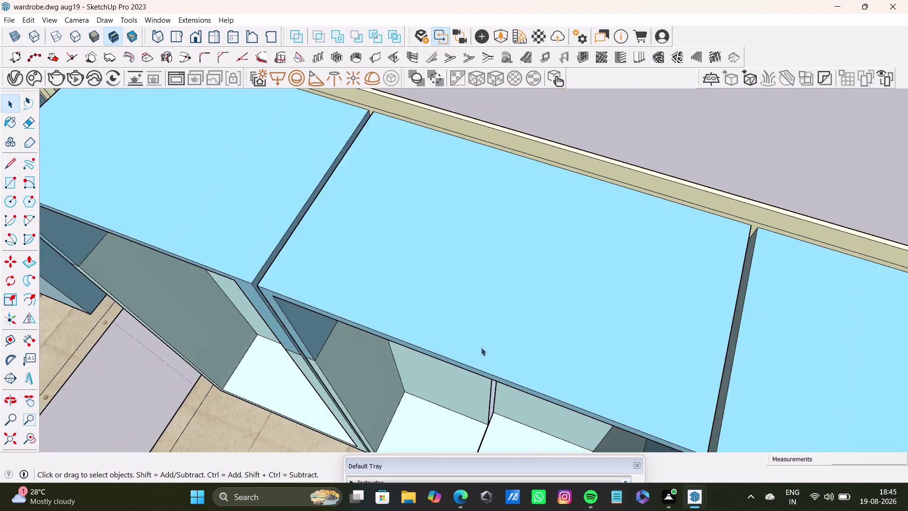
scroll(down, 3)
middle_drag(499, 411, 502, 286)
scroll(up, 3)
middle_drag(496, 312, 412, 184)
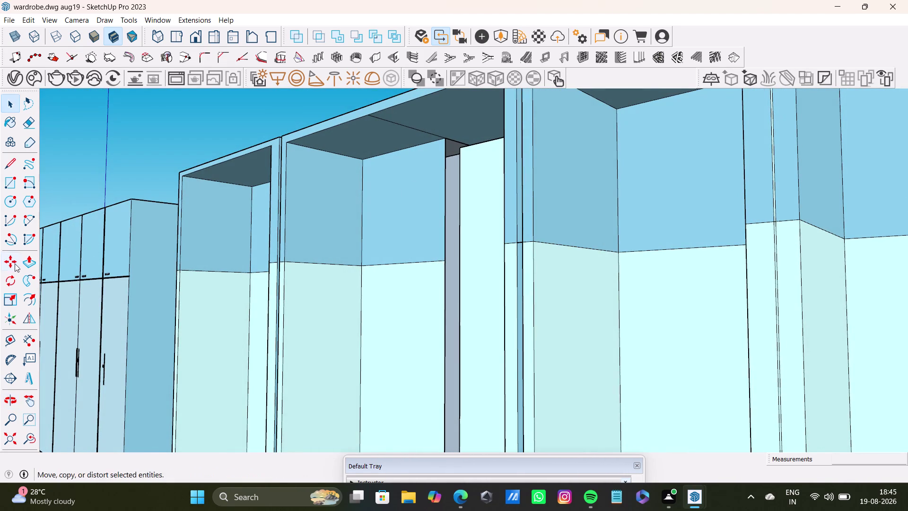
drag(28, 262, 34, 262)
drag(476, 297, 436, 193)
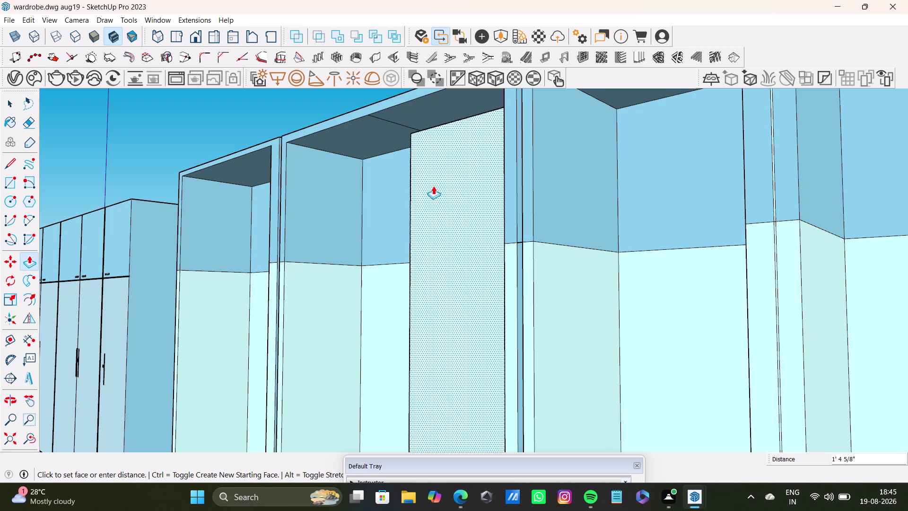
drag(436, 193, 408, 177)
middle_drag(418, 195, 658, 318)
drag(565, 302, 465, 255)
middle_drag(517, 315, 326, 230)
Delete the partition panel's front face and a leftover partition piece.
scroll(up, 3)
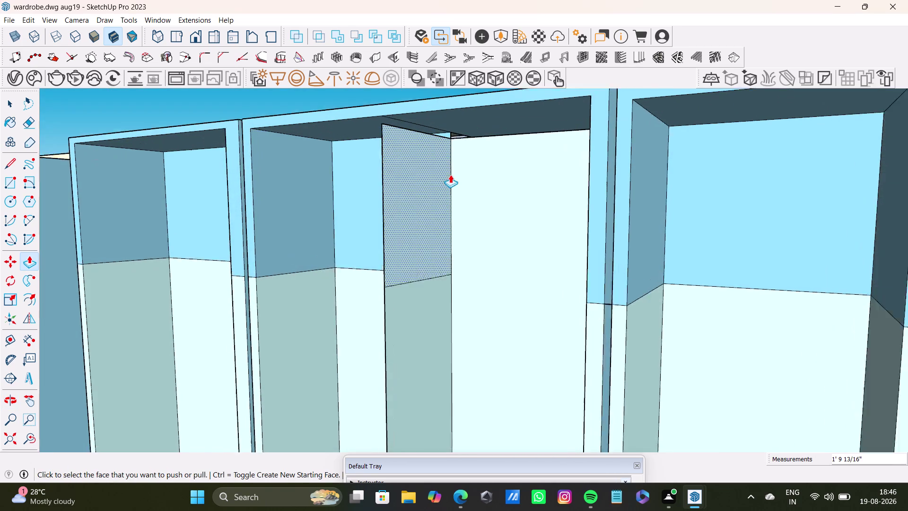
scroll(up, 3)
scroll(down, 3)
middle_drag(466, 216, 511, 336)
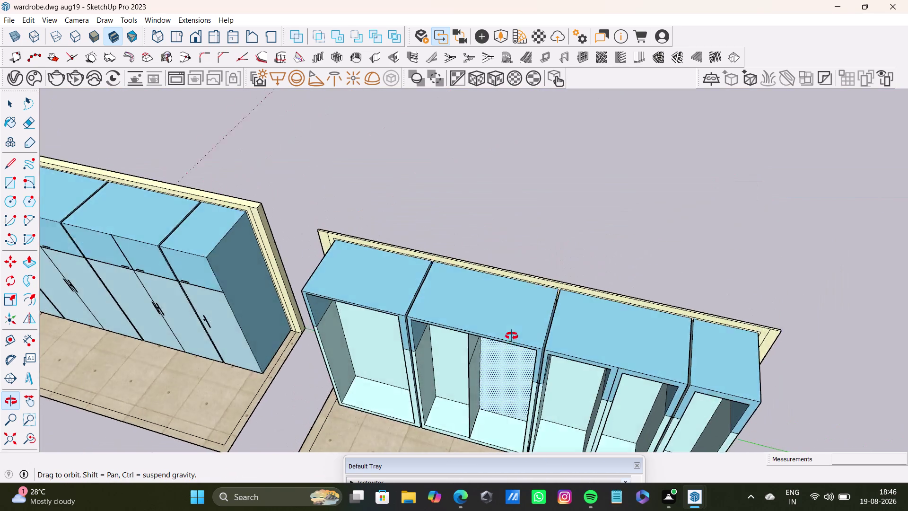
middle_drag(512, 336, 548, 277)
scroll(up, 3)
middle_drag(492, 348, 645, 367)
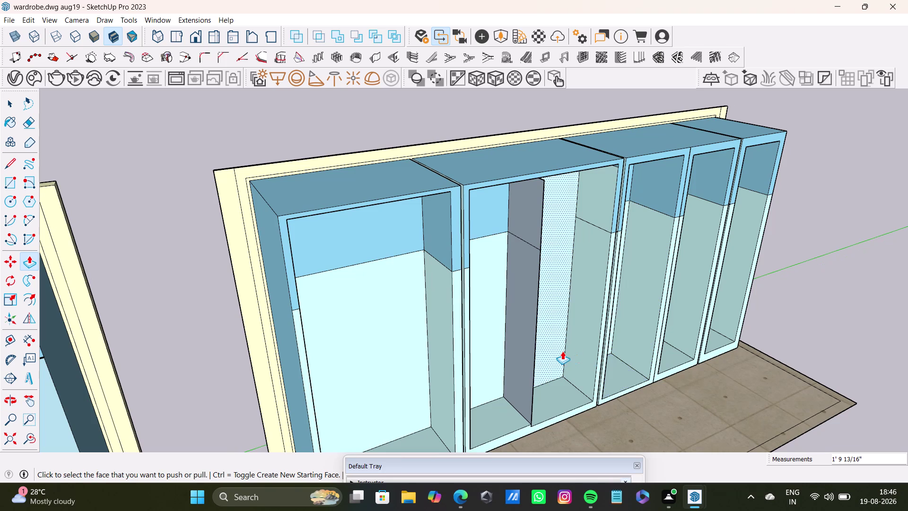
key(space)
click(523, 331)
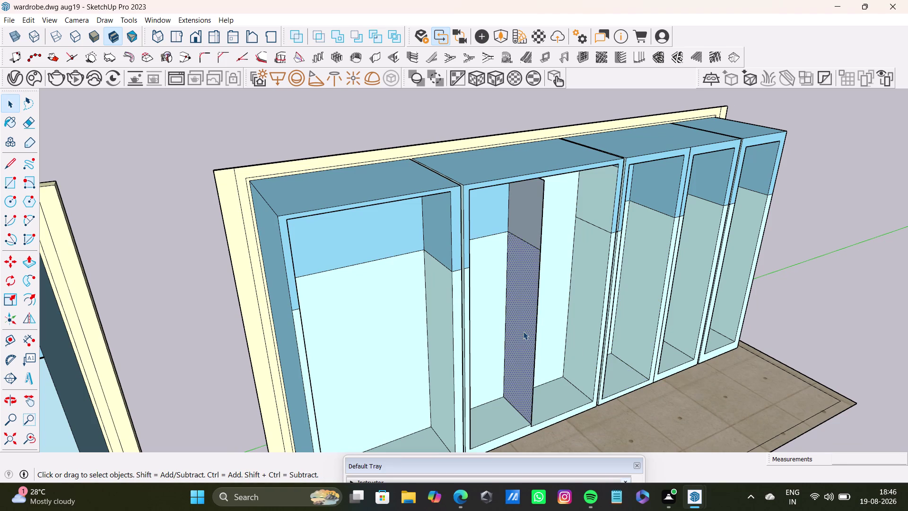
key(Delete)
click(535, 370)
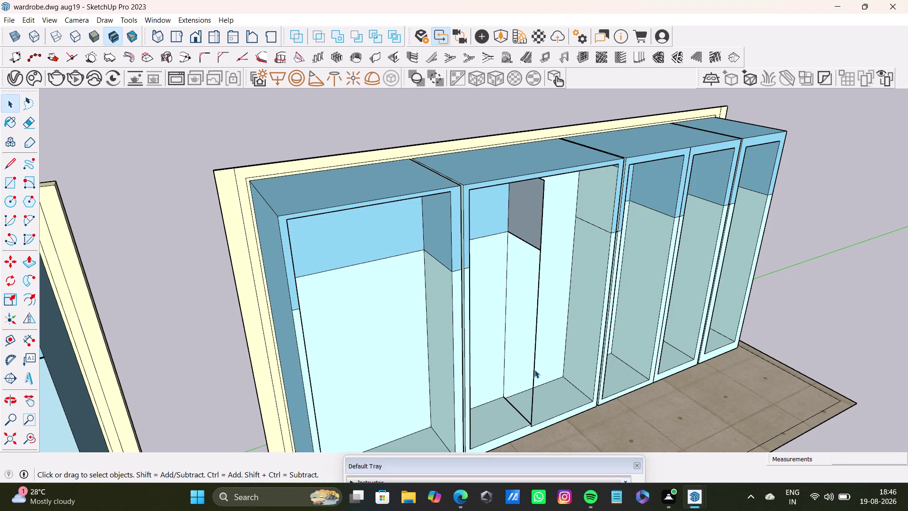
key(Delete)
Delete another leftover face and the small panel remnant near the top.
click(531, 224)
key(Delete)
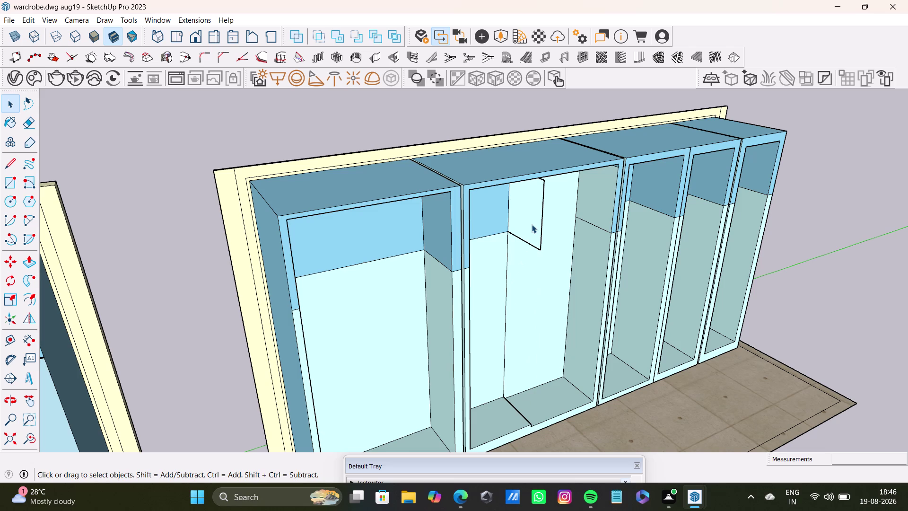
click(541, 237)
key(Delete)
middle_drag(520, 220, 465, 109)
scroll(up, 3)
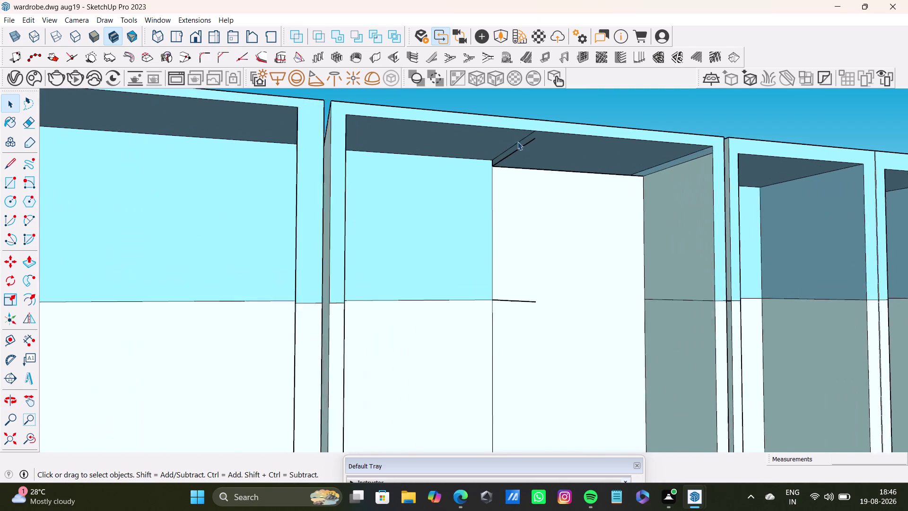
scroll(up, 3)
Erase the two stray edges under the top panel.
click(526, 148)
key(Delete)
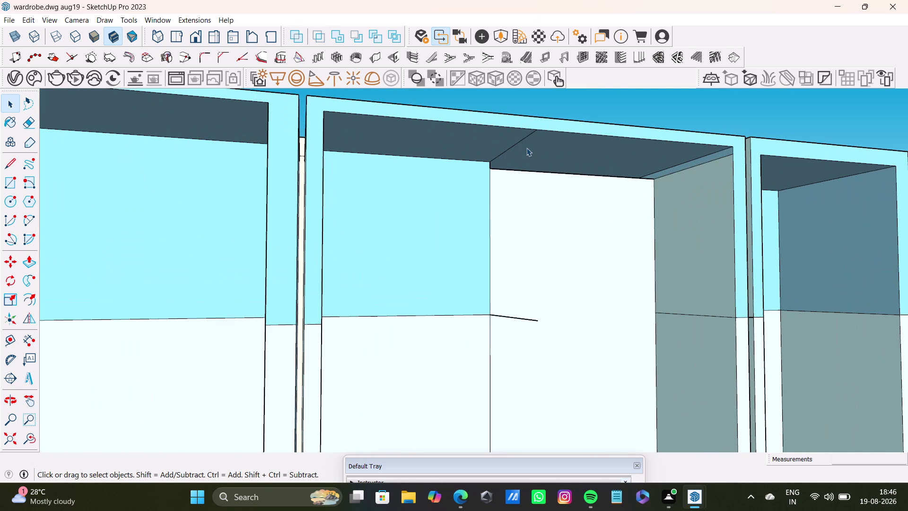
click(530, 320)
key(Delete)
Orbit under the top panel, then down to the bottom shelf step.
middle_drag(460, 199, 398, 384)
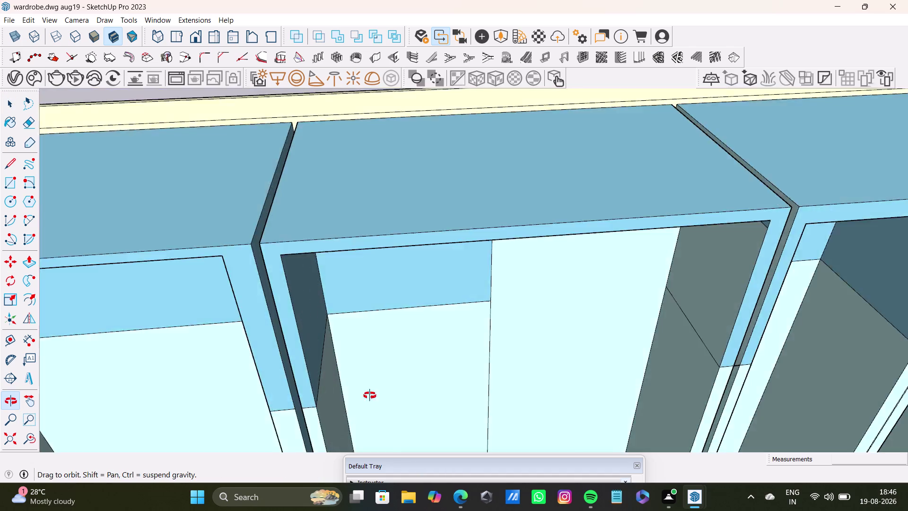
middle_drag(398, 383, 194, 161)
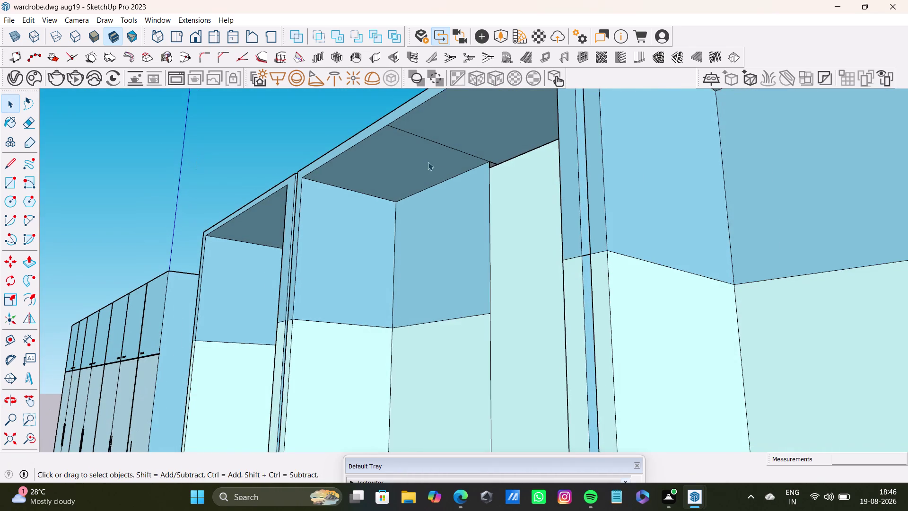
scroll(up, 3)
middle_drag(484, 239, 581, 304)
scroll(up, 3)
middle_drag(585, 170, 584, 167)
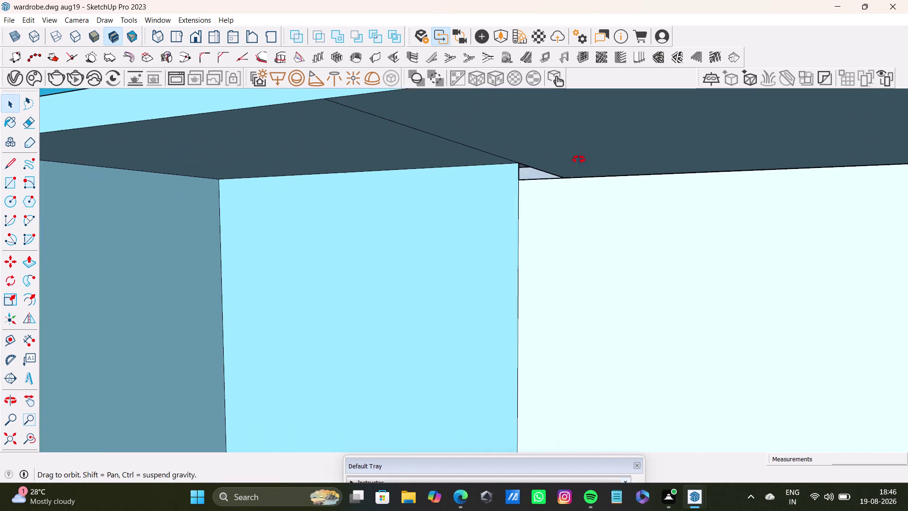
middle_drag(584, 166, 593, 238)
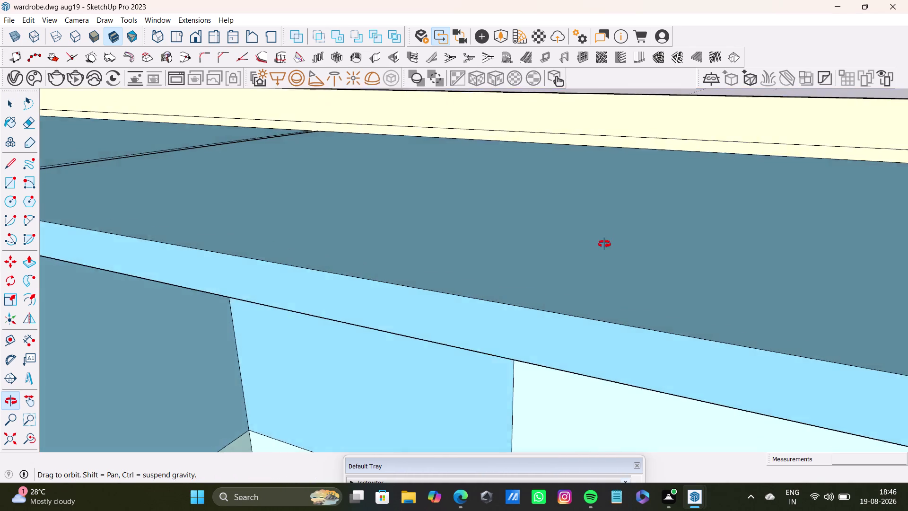
middle_drag(593, 238, 625, 254)
scroll(down, 3)
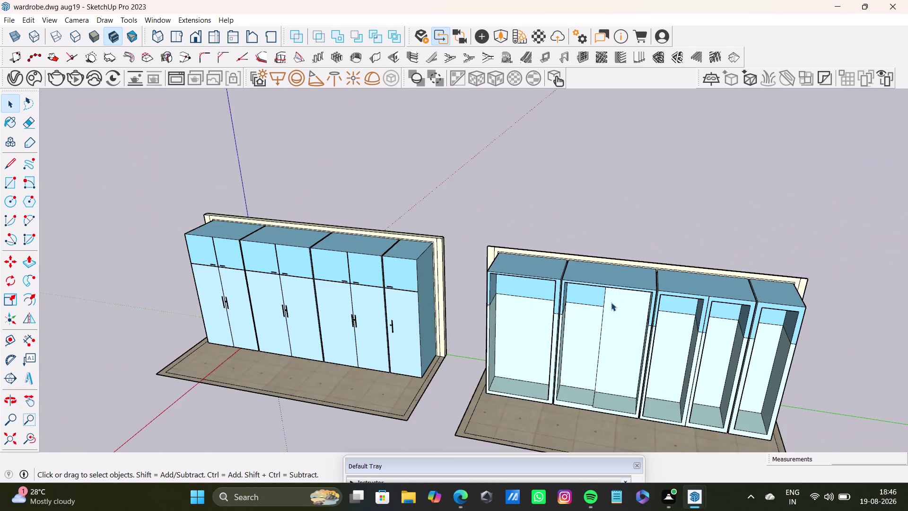
scroll(down, 3)
scroll(up, 3)
middle_drag(604, 354, 543, 290)
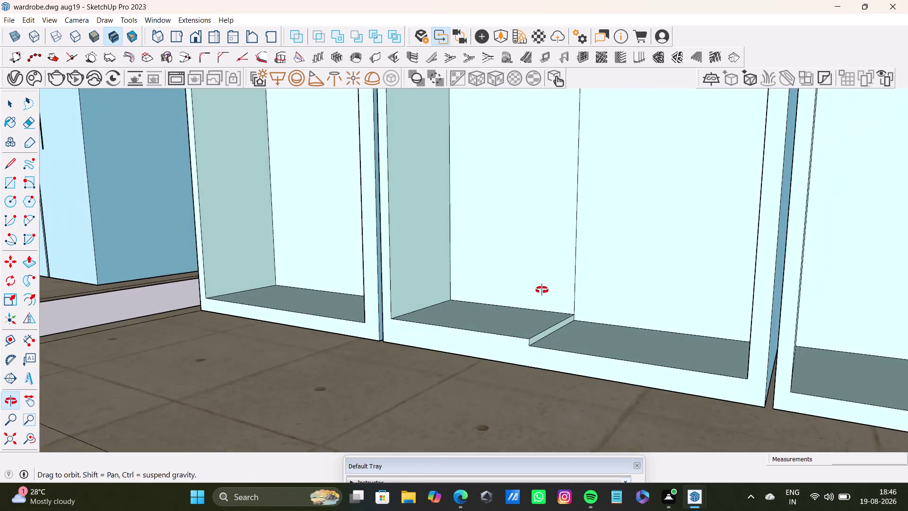
middle_drag(543, 290, 512, 301)
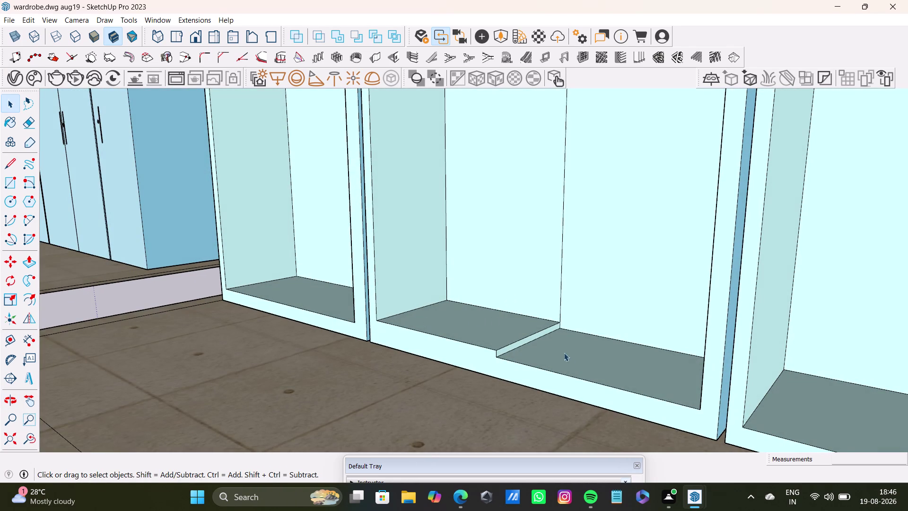
Flatten the raised strip on the cabinet floor and delete the two leftover floor edges.
key(p)
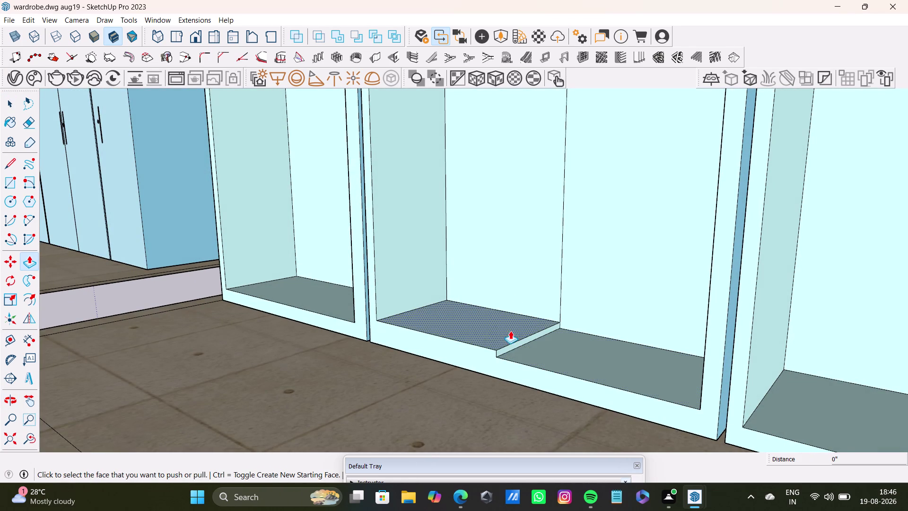
drag(494, 329, 526, 351)
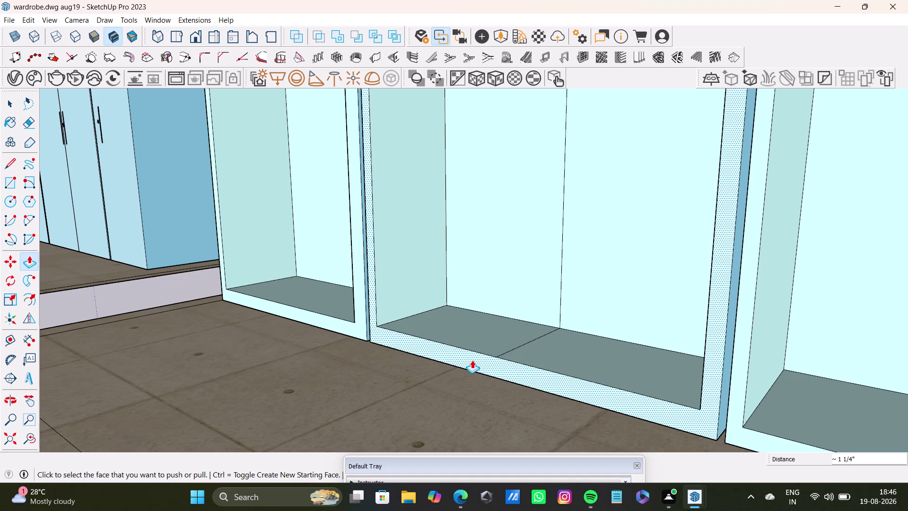
key(space)
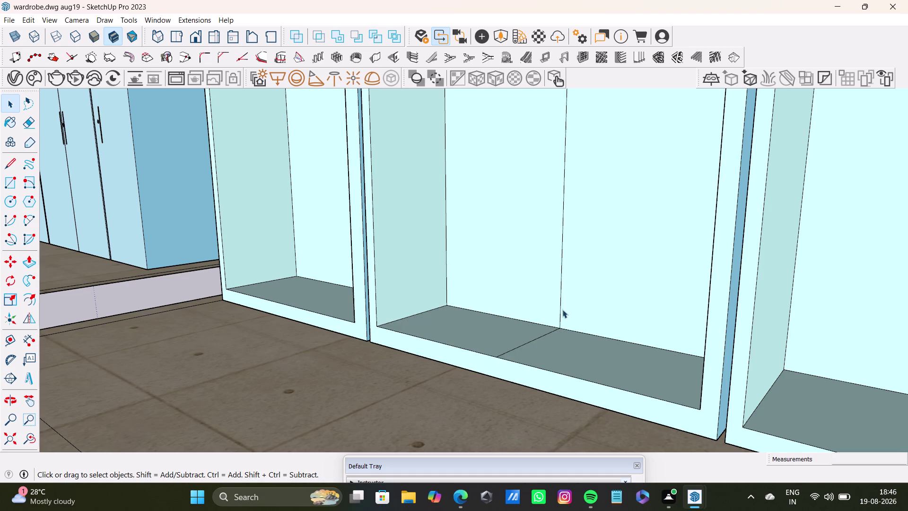
click(559, 311)
key(Delete)
click(539, 338)
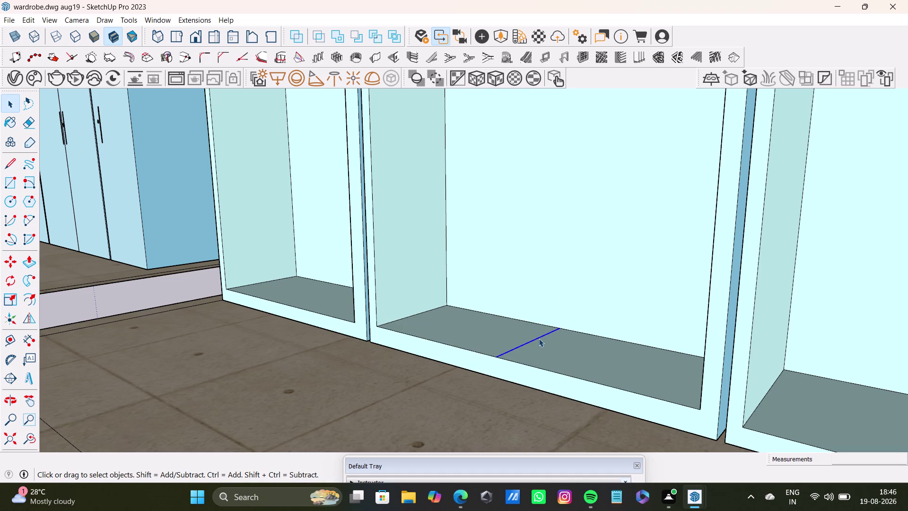
key(Delete)
Move the upper partition panel's top edge up the blue axis to the cabinet top.
scroll(down, 3)
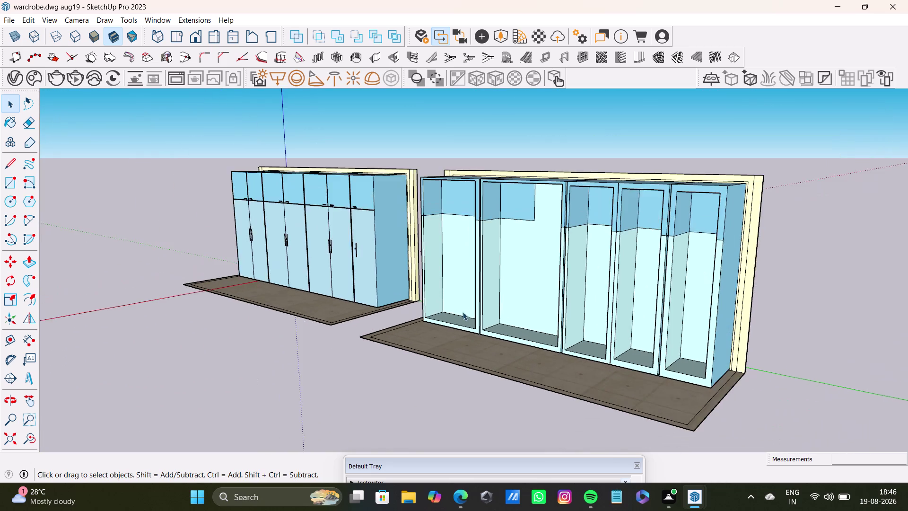
middle_drag(461, 312, 580, 305)
scroll(up, 3)
middle_drag(576, 208, 467, 119)
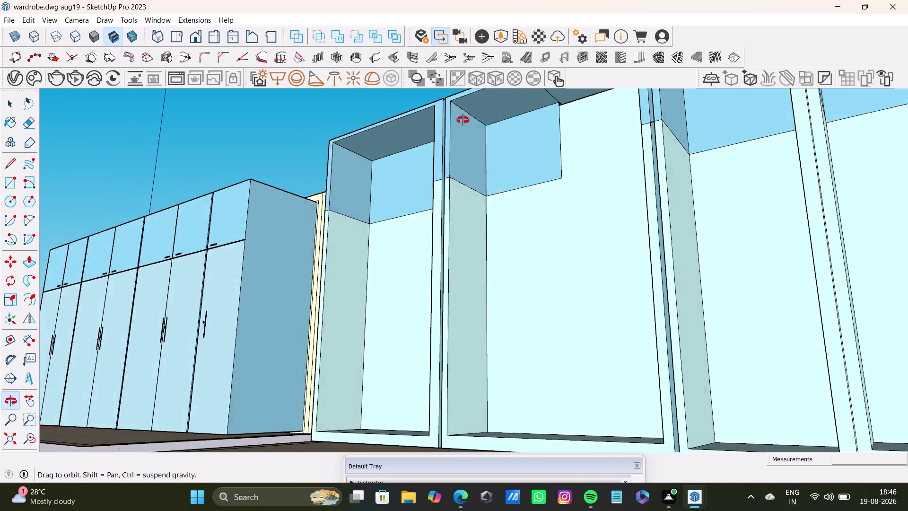
middle_drag(467, 119, 440, 167)
scroll(down, 3)
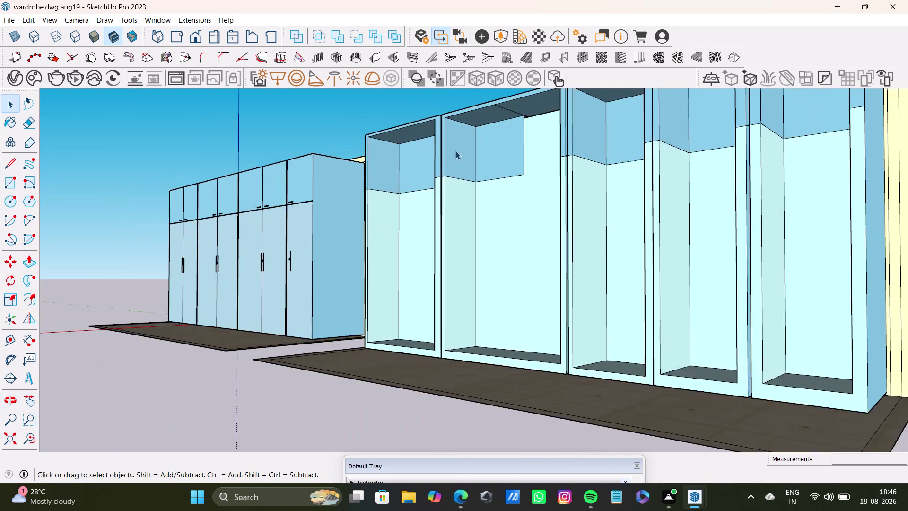
scroll(down, 3)
scroll(up, 3)
middle_drag(493, 155, 571, 242)
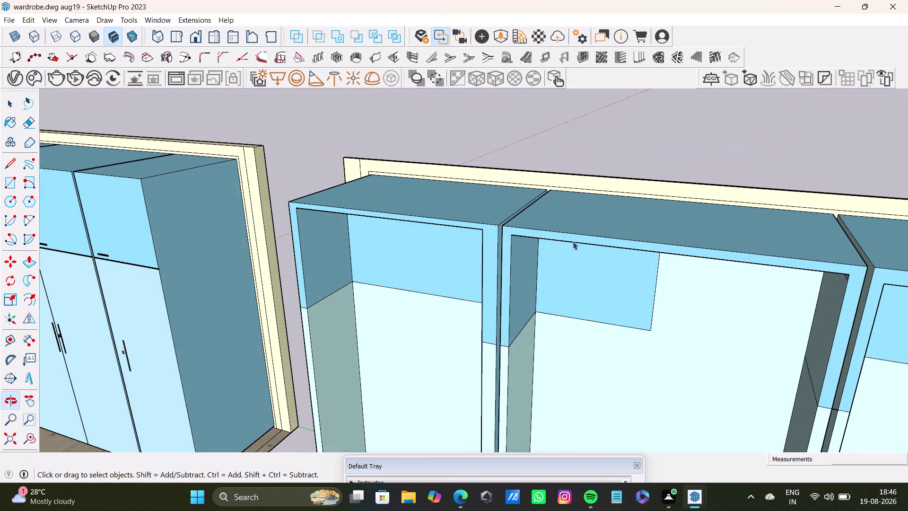
scroll(up, 3)
middle_drag(692, 264, 651, 162)
scroll(up, 3)
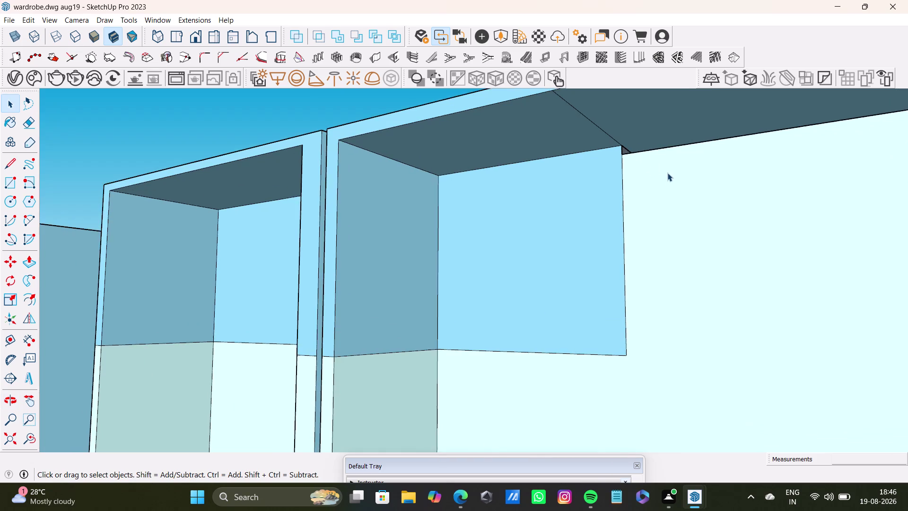
middle_drag(668, 169, 593, 180)
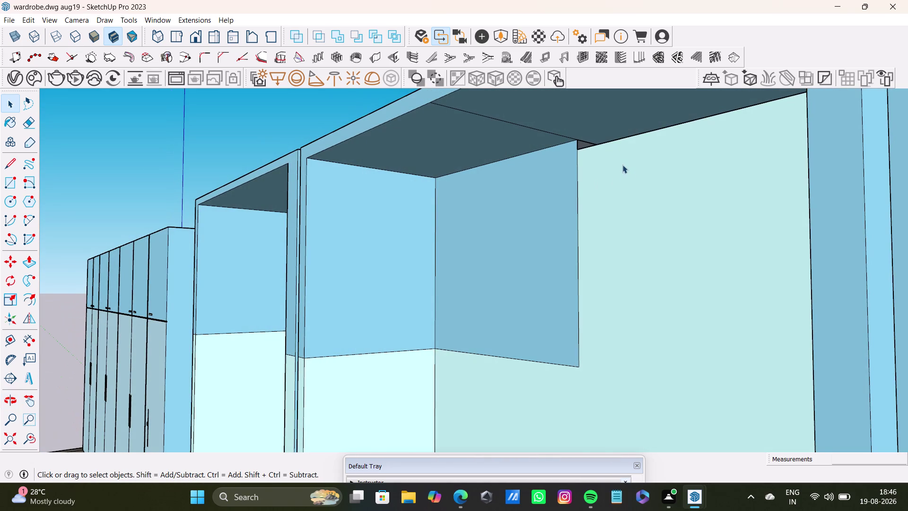
click(608, 143)
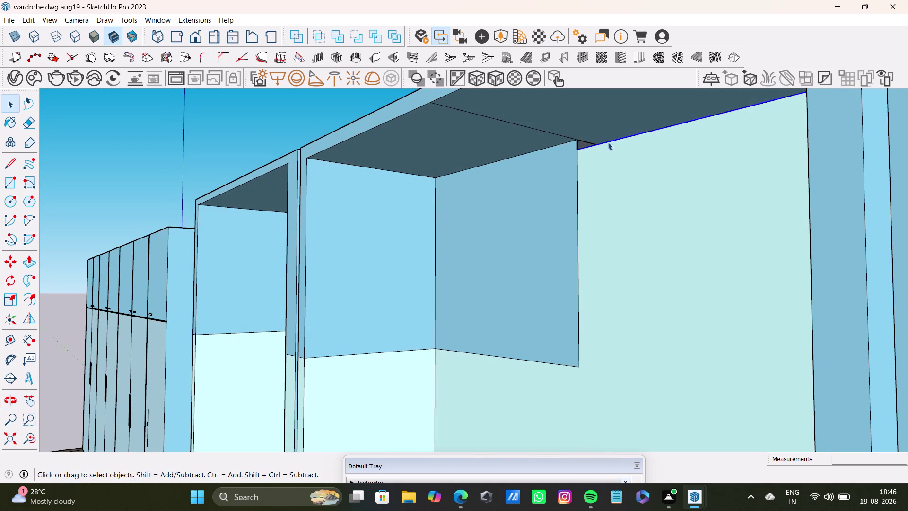
key(m)
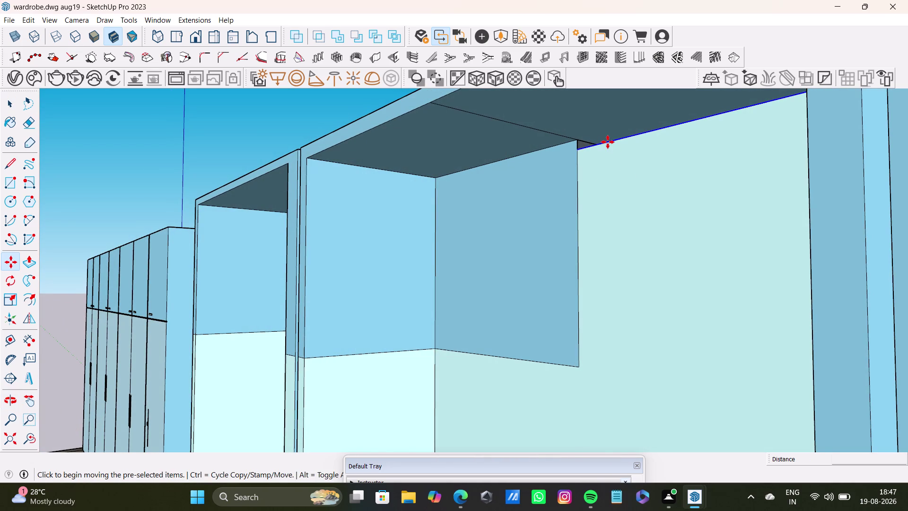
drag(624, 142, 619, 128)
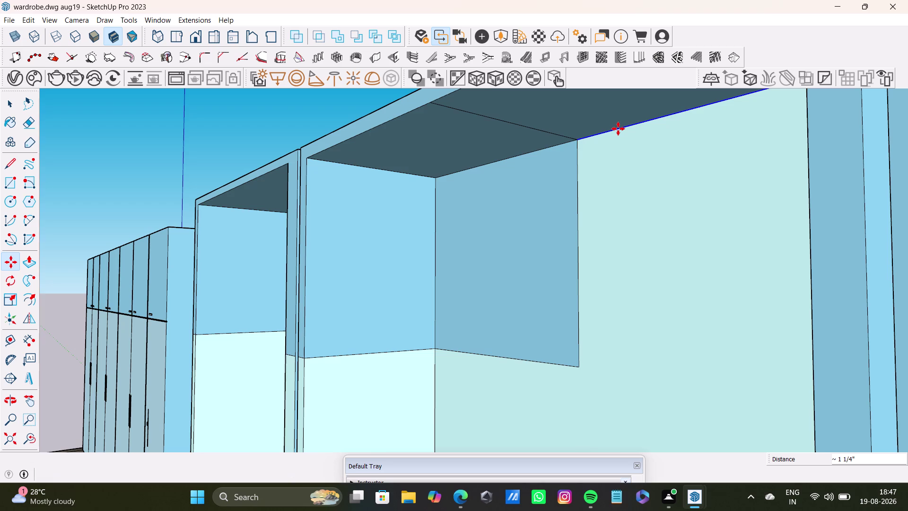
key(space)
Orbit into the open cabinet compartments and select the lower partition panel face.
scroll(down, 3)
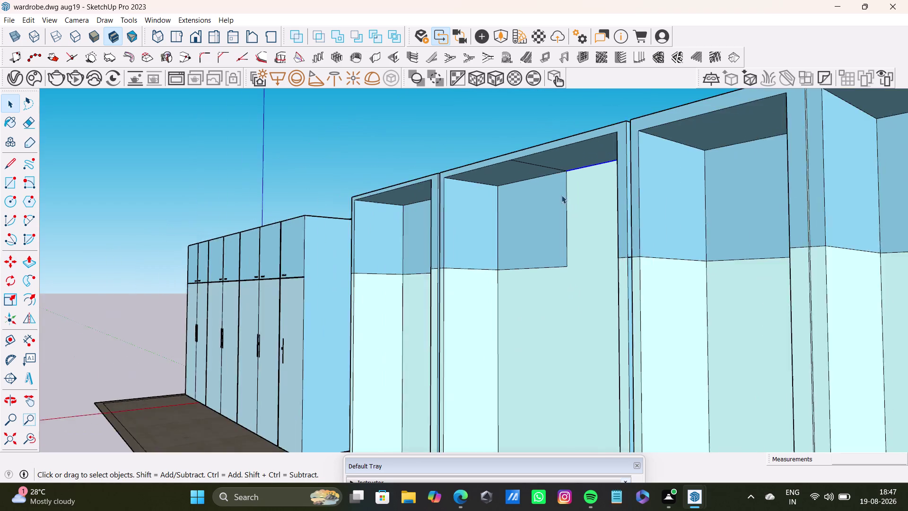
scroll(down, 3)
middle_drag(566, 216, 665, 347)
scroll(down, 3)
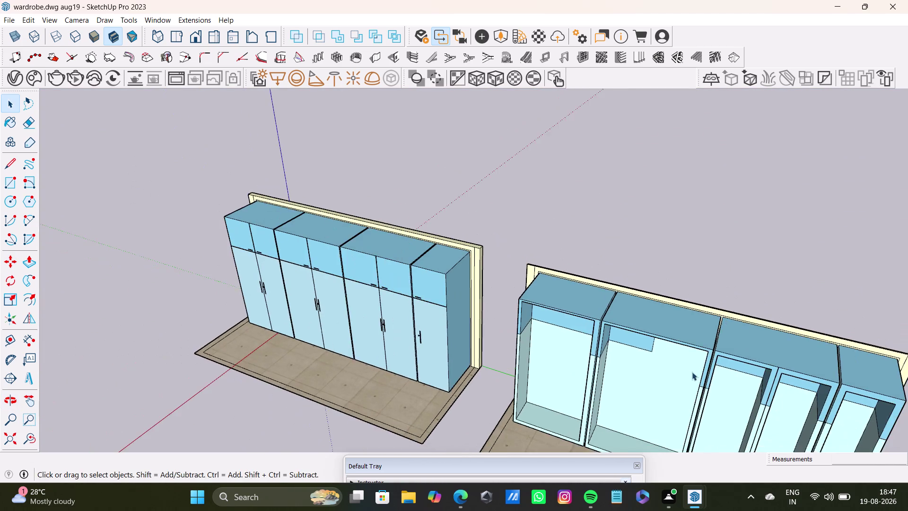
middle_drag(693, 372, 654, 191)
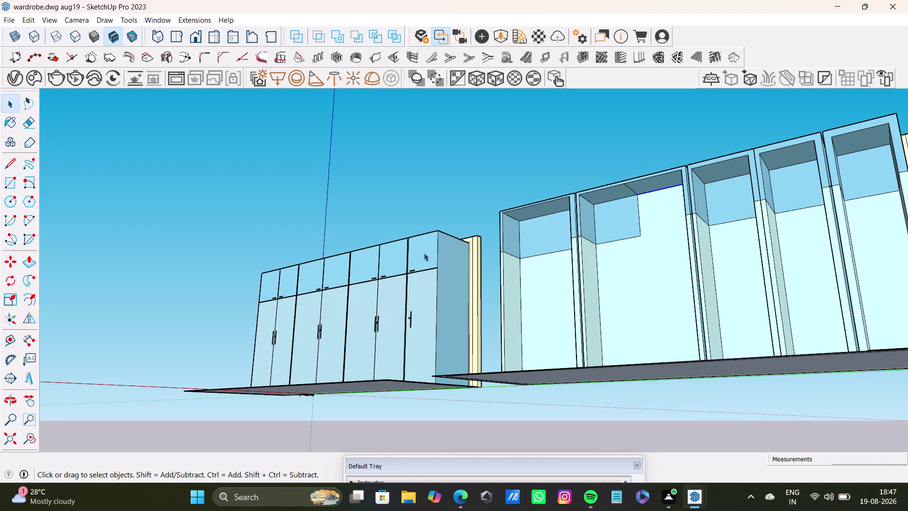
scroll(down, 3)
middle_drag(582, 244, 403, 261)
middle_drag(540, 253, 572, 352)
scroll(up, 3)
middle_drag(488, 307, 597, 250)
scroll(up, 3)
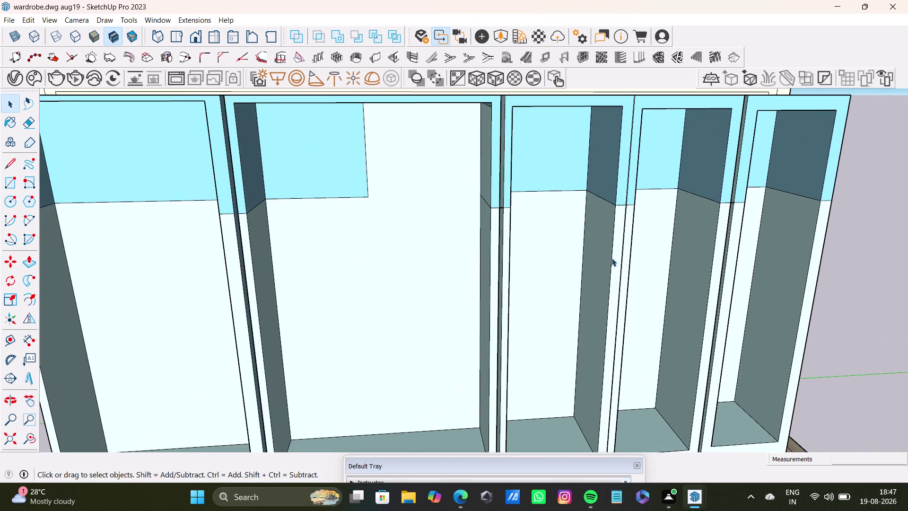
middle_drag(611, 257, 563, 200)
middle_drag(587, 210, 421, 243)
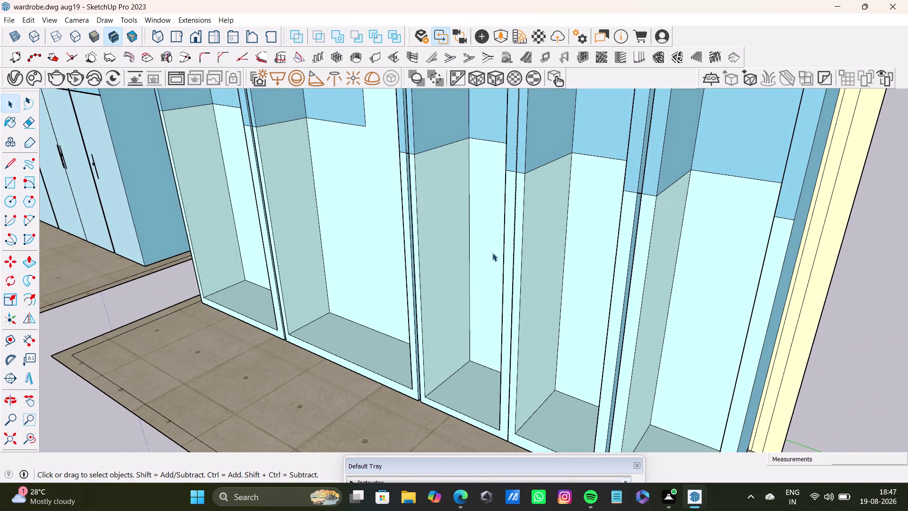
click(540, 292)
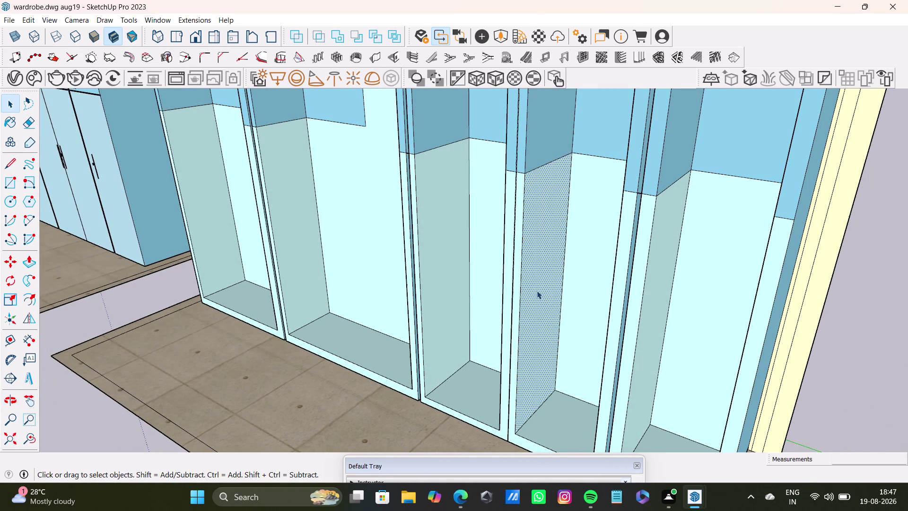
Push/pull the lower partition panel toward the upper section to its final size.
key(p)
drag(528, 285, 509, 282)
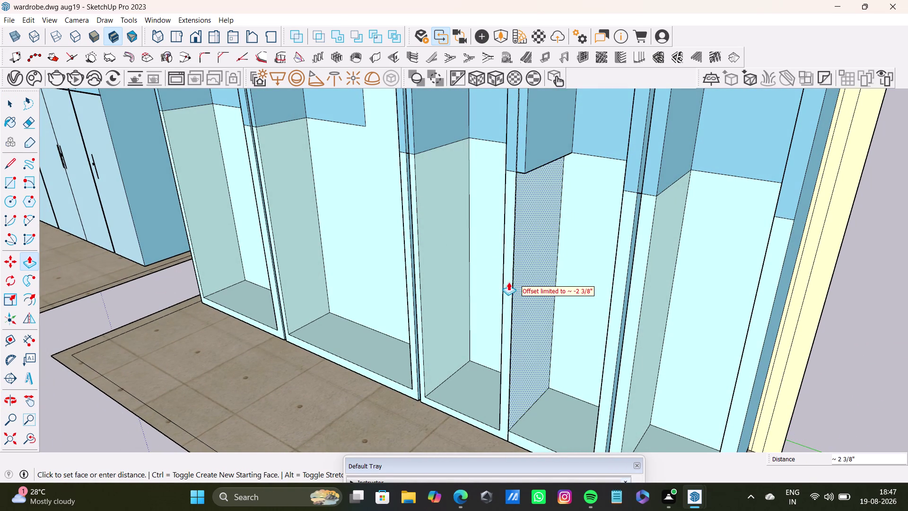
drag(508, 282, 499, 280)
drag(536, 148, 512, 149)
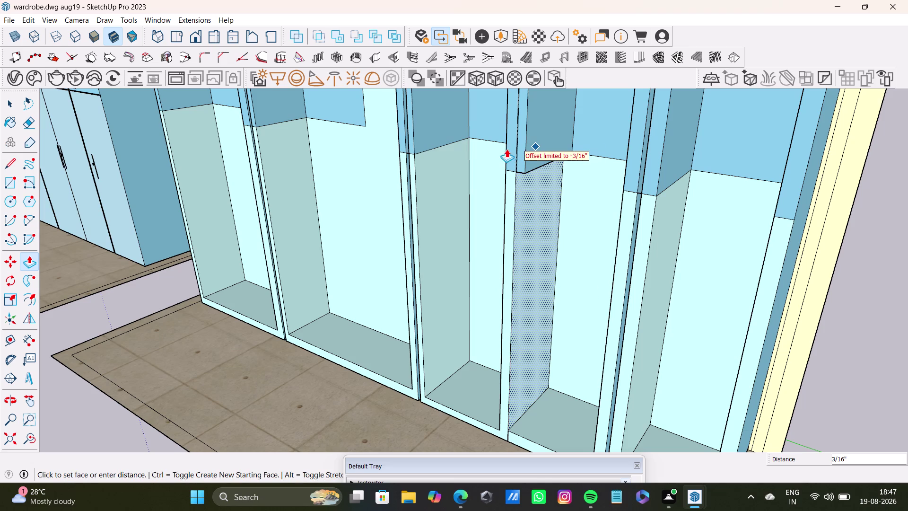
drag(511, 149, 496, 187)
drag(537, 245, 478, 238)
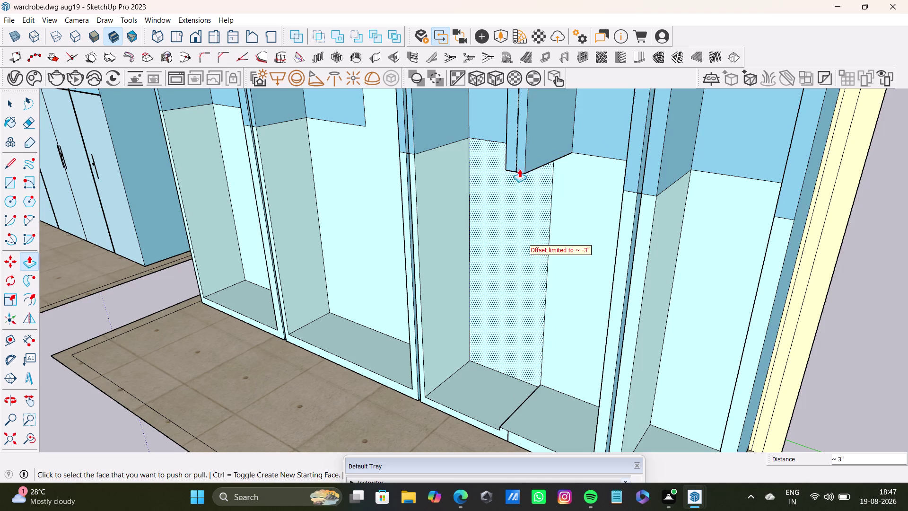
drag(543, 145, 479, 147)
drag(537, 141, 503, 145)
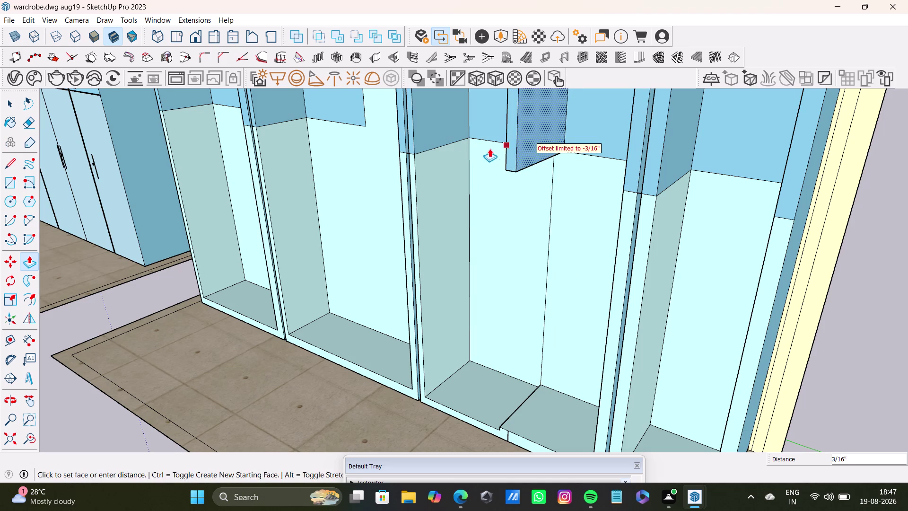
drag(503, 145, 488, 149)
drag(522, 149, 462, 152)
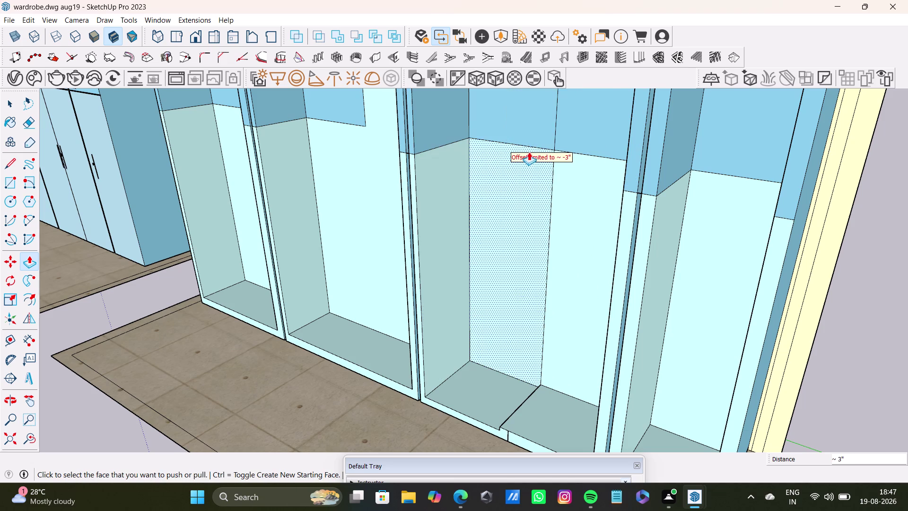
Push/pull the compartment's bottom shelf face into place.
scroll(down, 3)
middle_drag(517, 396, 601, 403)
scroll(up, 3)
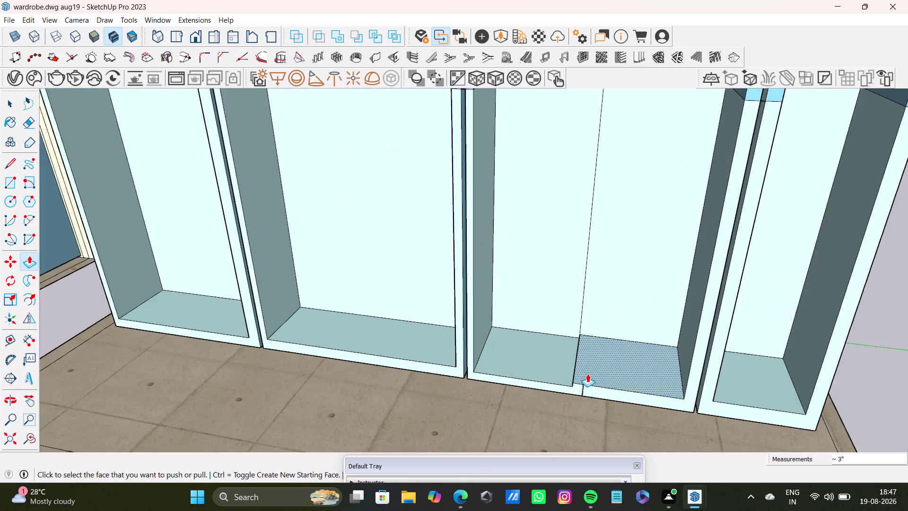
scroll(up, 3)
middle_drag(603, 377, 608, 347)
drag(607, 357, 553, 360)
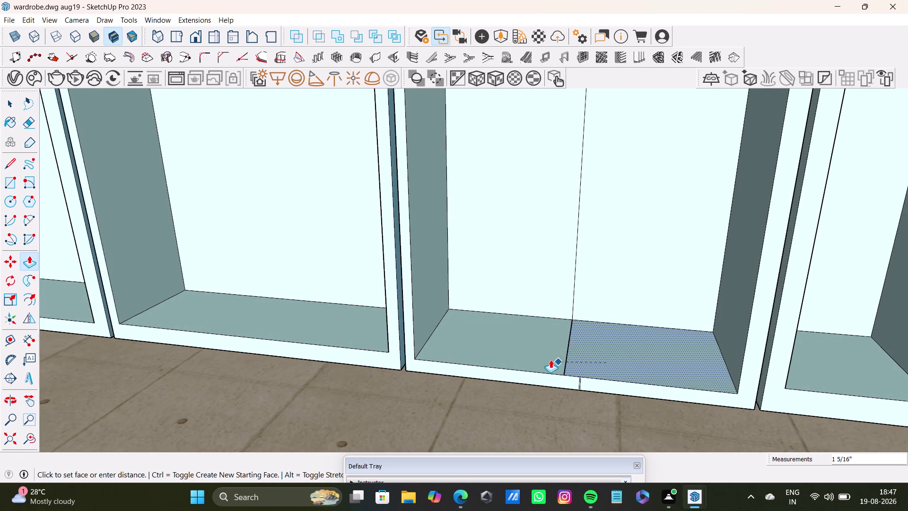
drag(553, 361, 548, 358)
scroll(up, 3)
key(space)
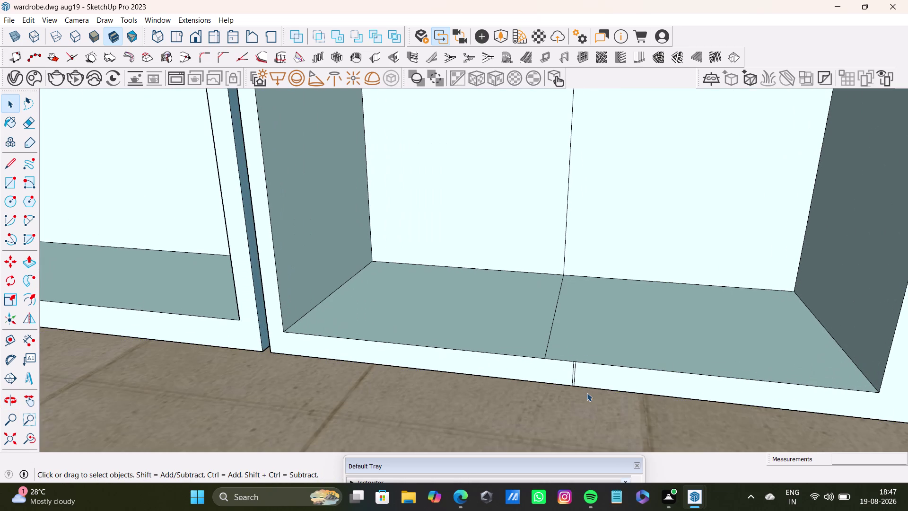
Erase the leftover vertical edge on the compartment's bottom front strip.
drag(561, 347, 587, 403)
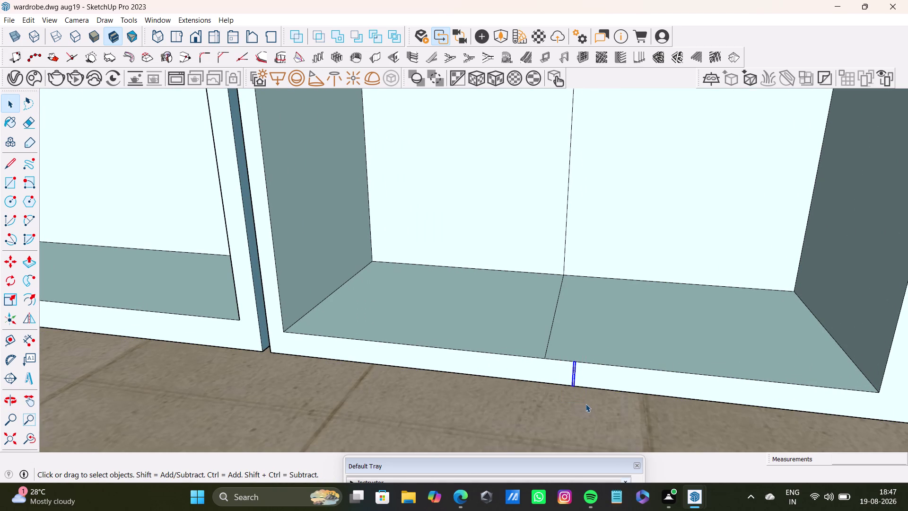
key(Delete)
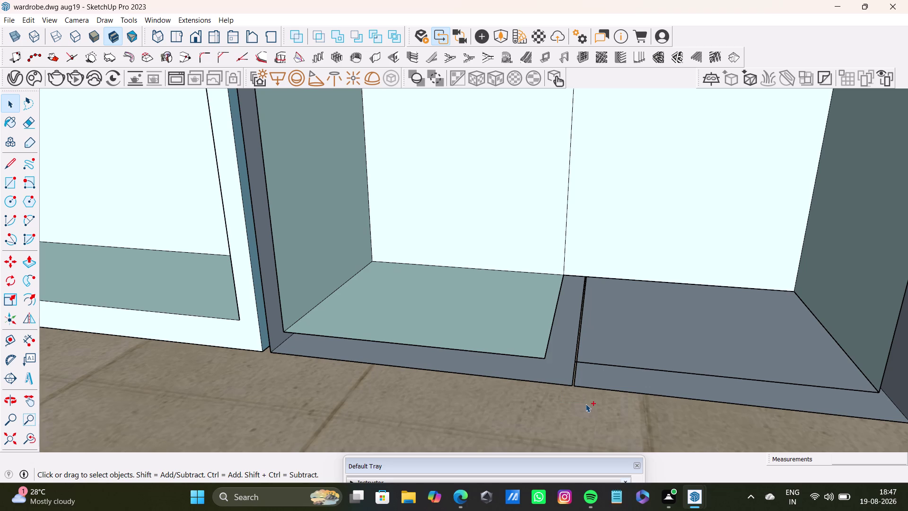
key(ctrl+z)
scroll(up, 3)
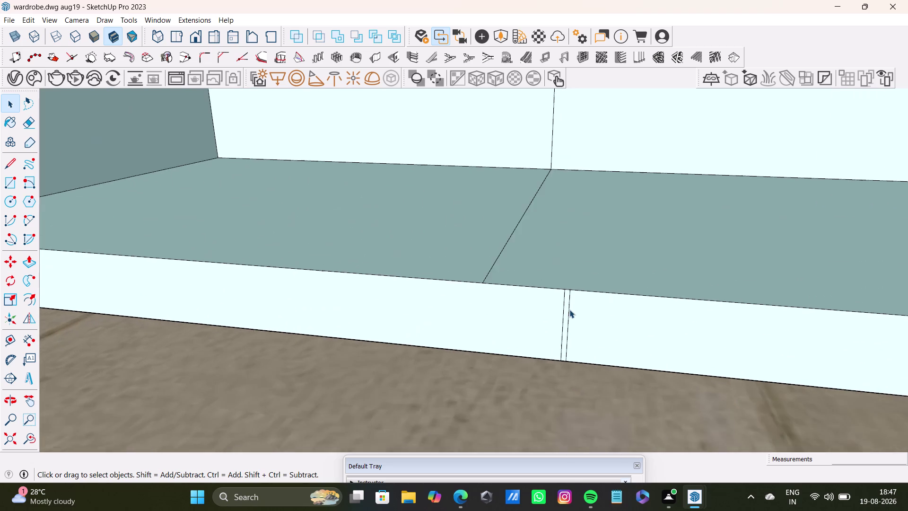
scroll(up, 3)
click(568, 310)
key(Delete)
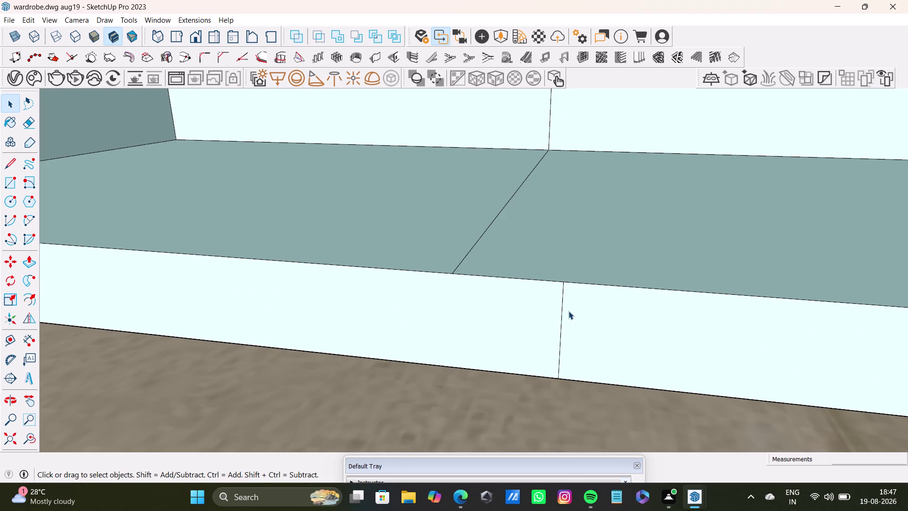
click(559, 330)
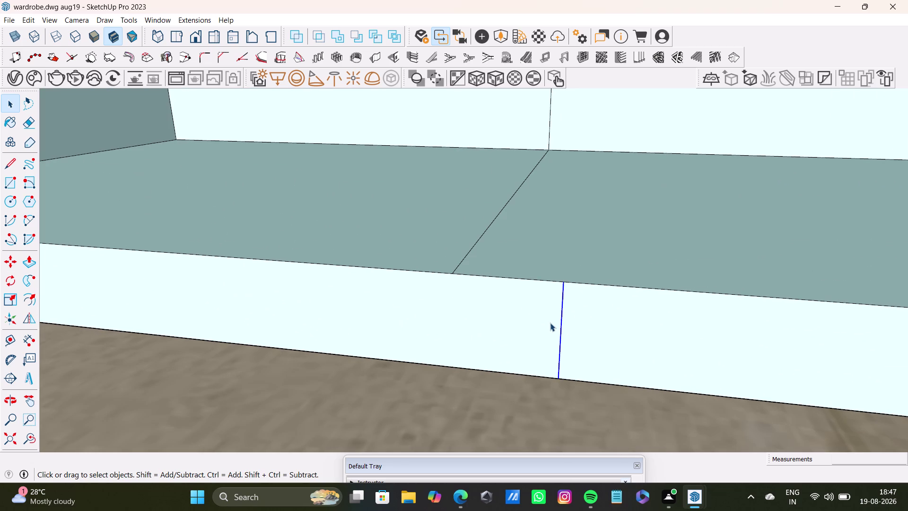
key(Delete)
scroll(down, 3)
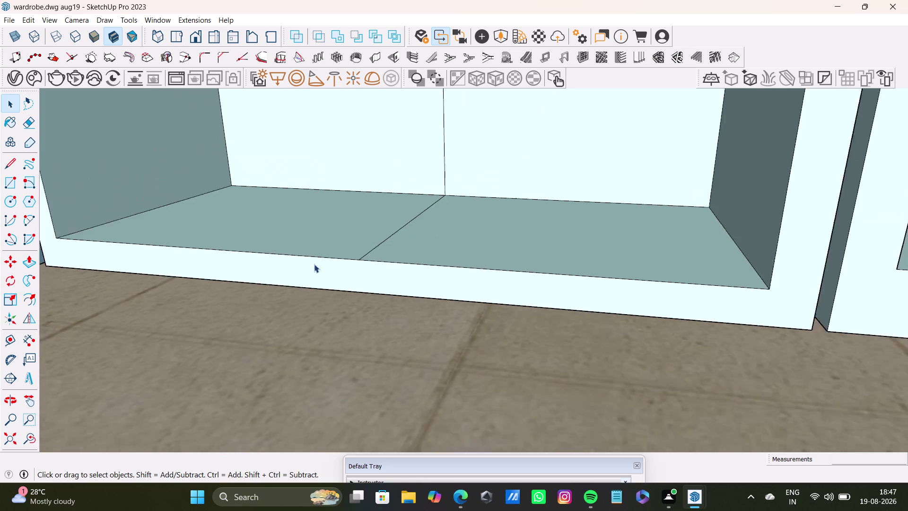
scroll(down, 3)
middle_drag(273, 210, 276, 257)
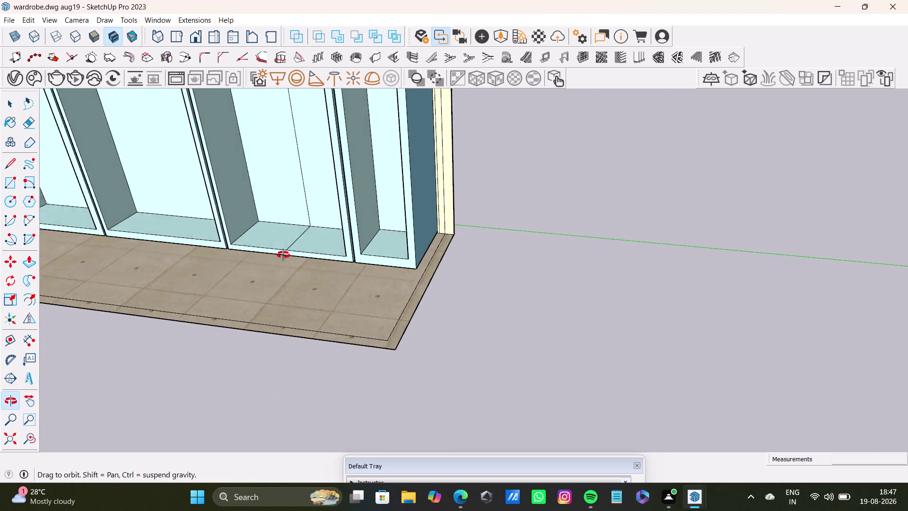
middle_drag(277, 258, 283, 255)
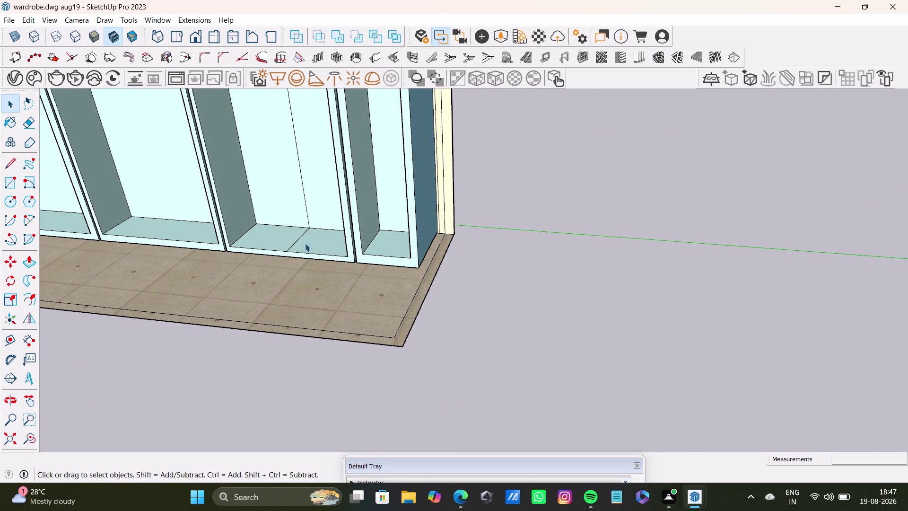